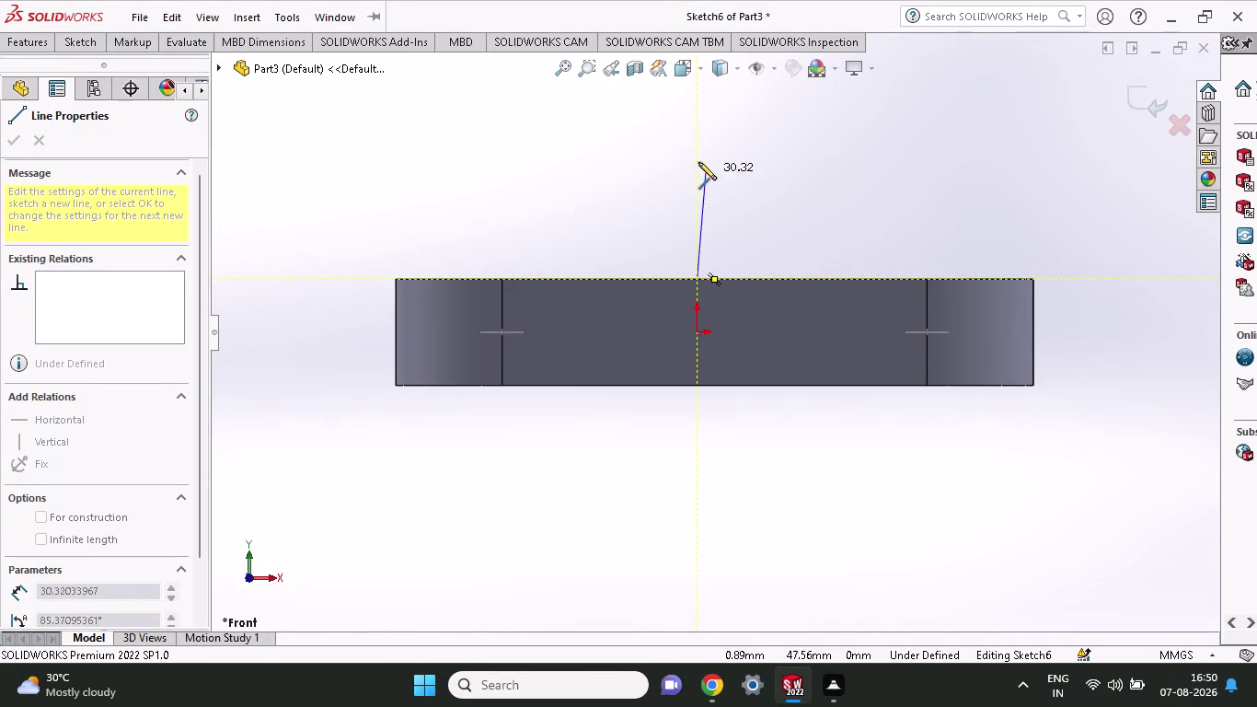
Draw three connected lines from the base top edge: up, across to the right, then down.
scroll(down, 3)
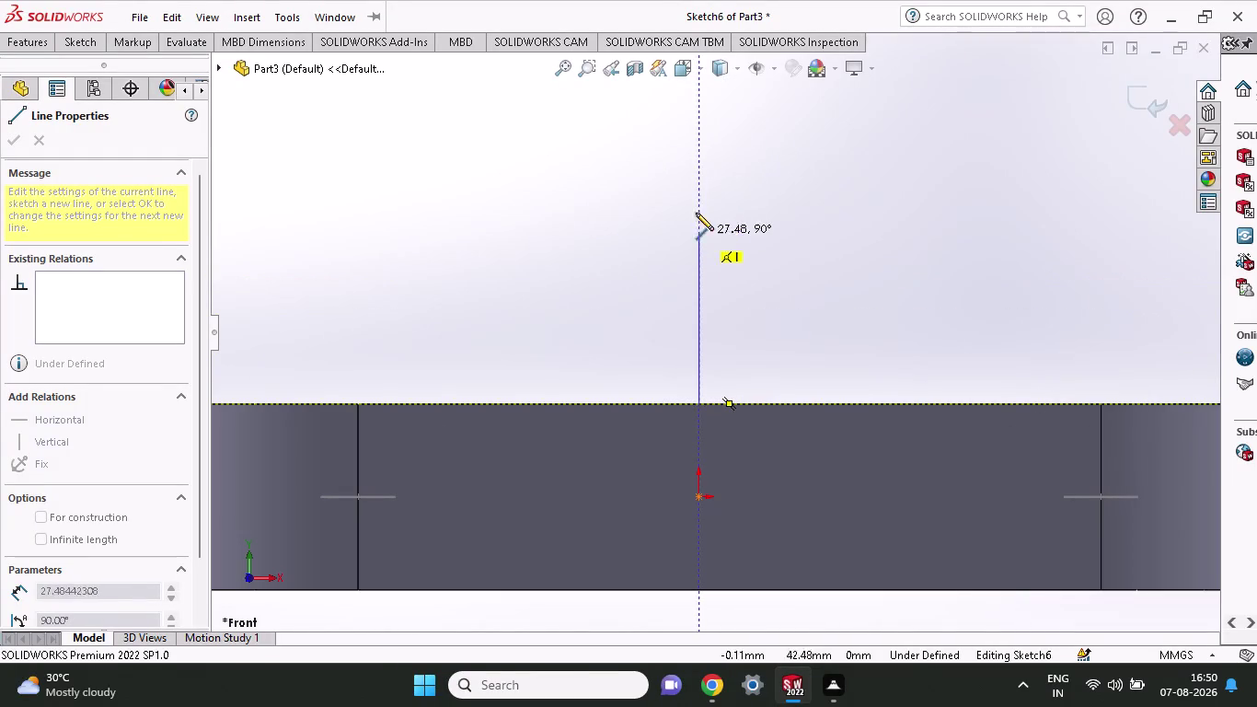
scroll(up, 3)
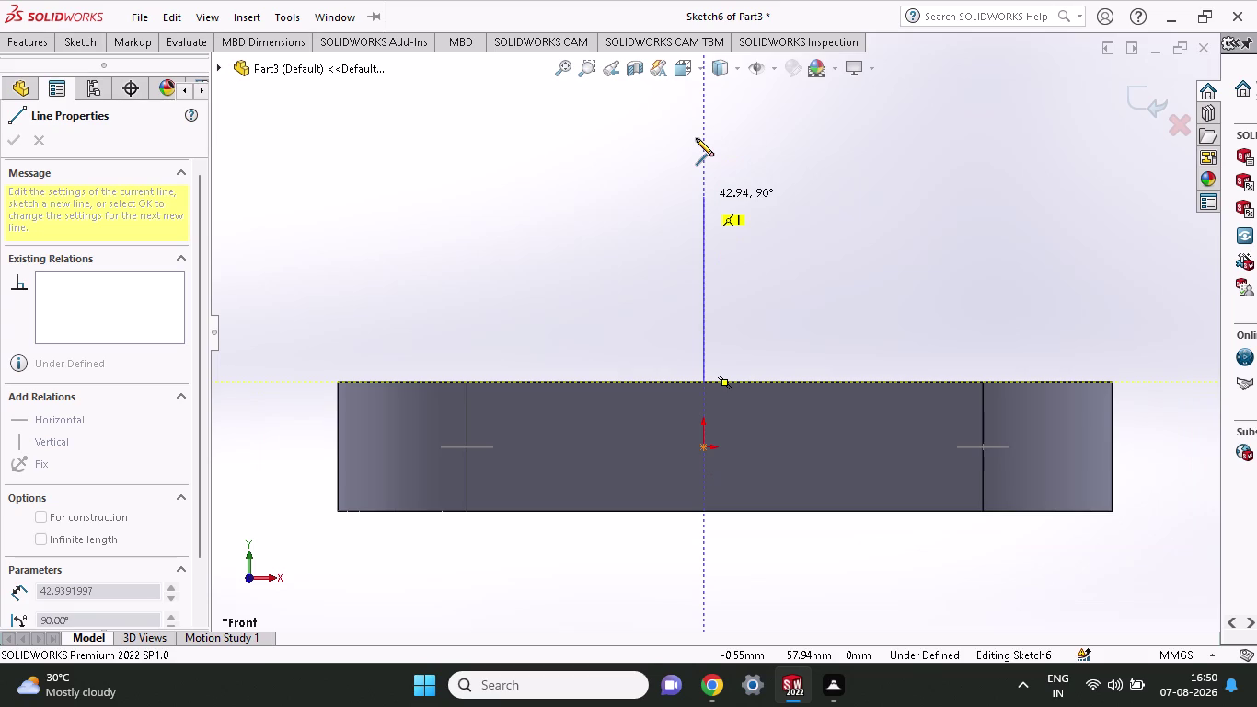
scroll(up, 3)
scroll(down, 3)
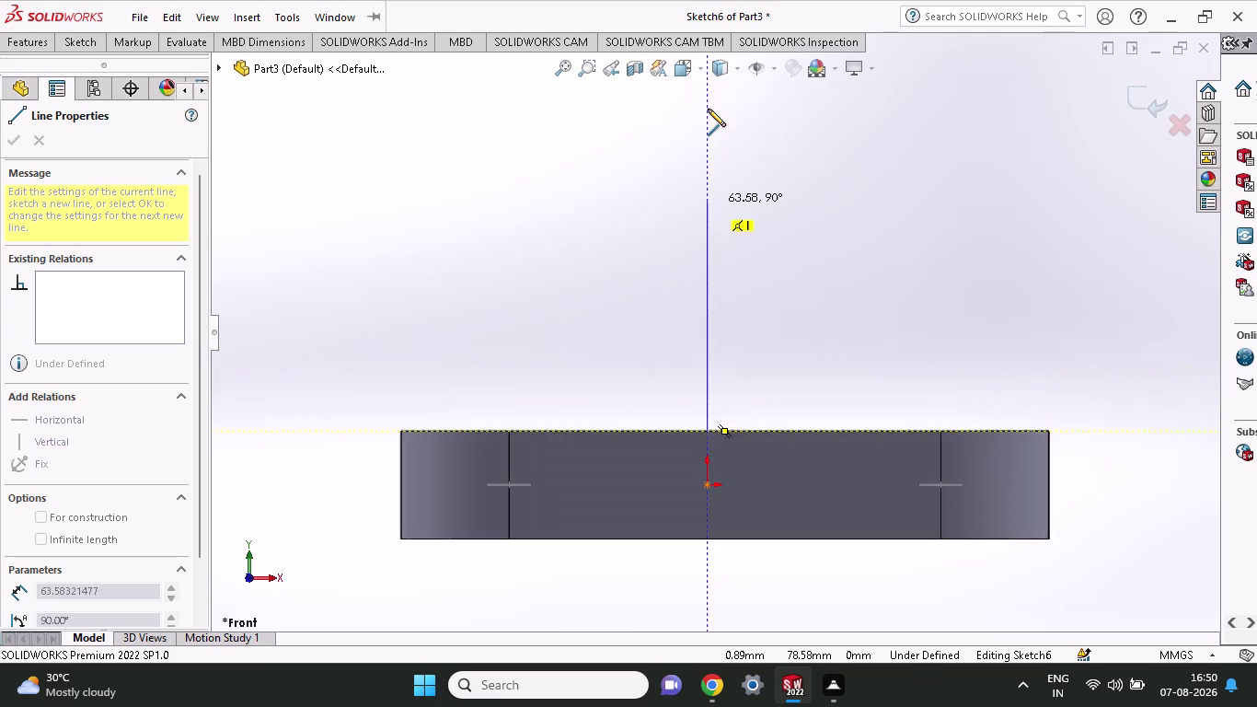
scroll(up, 3)
click(708, 104)
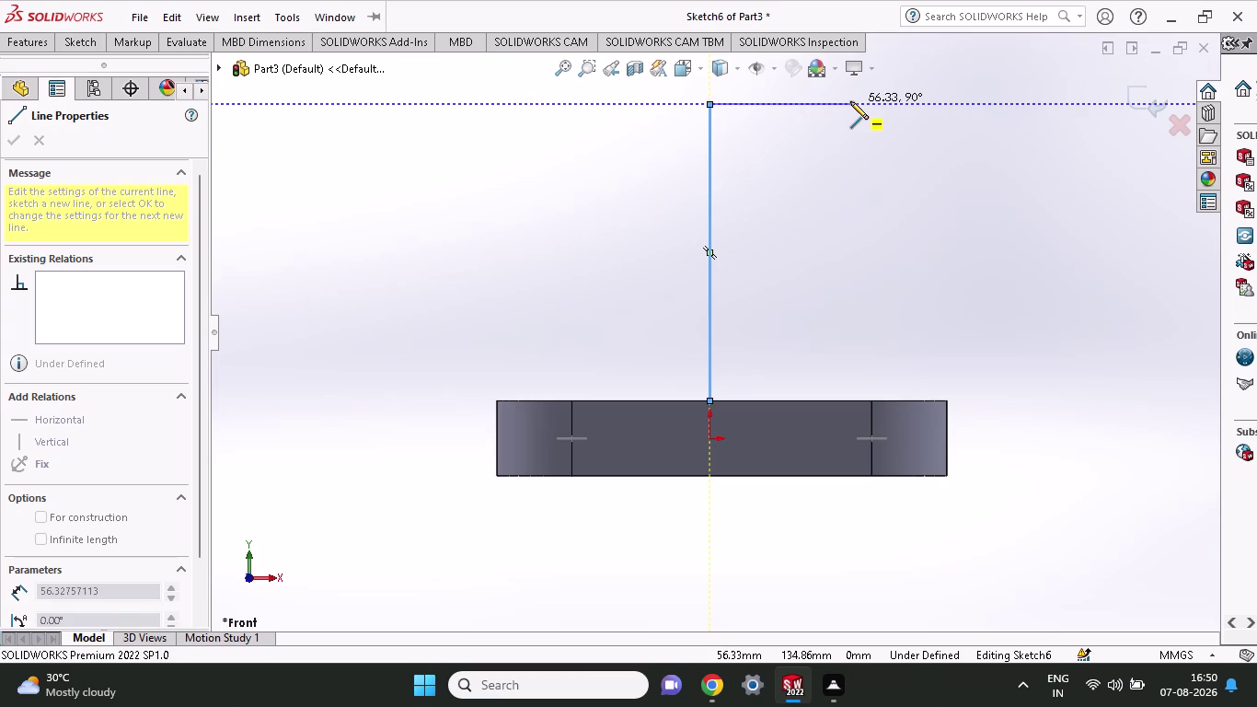
click(850, 101)
click(852, 240)
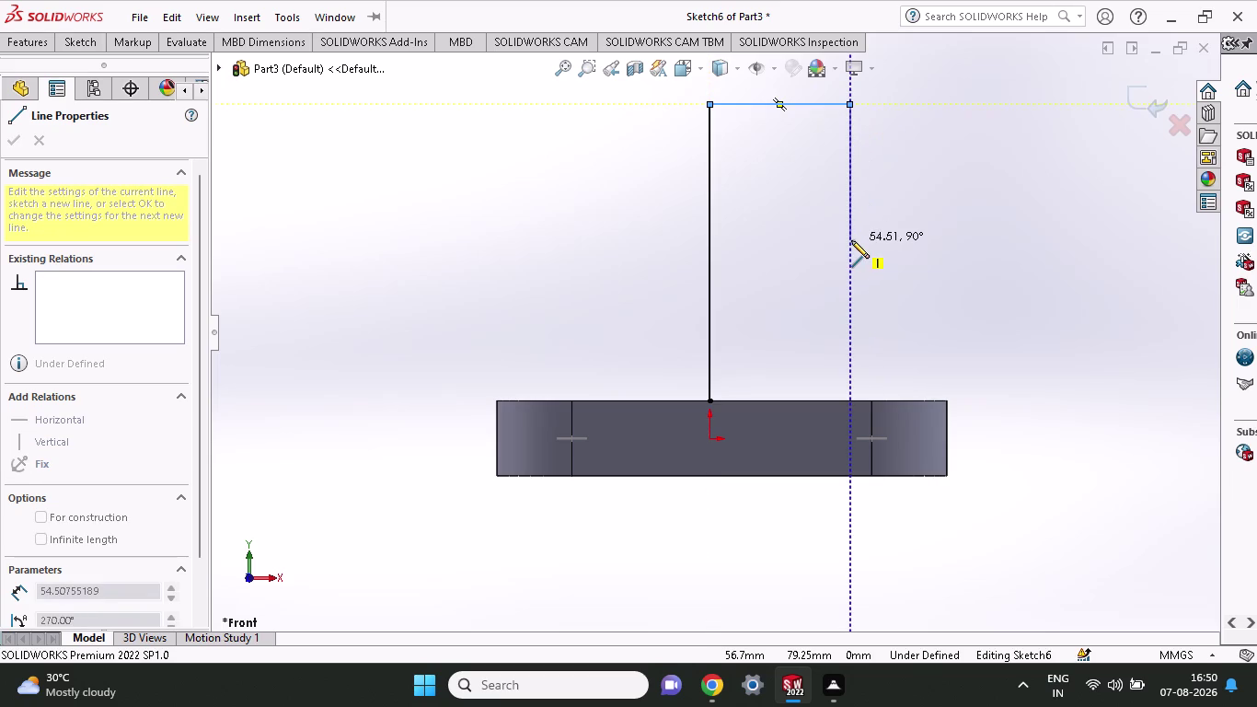
key(Escape)
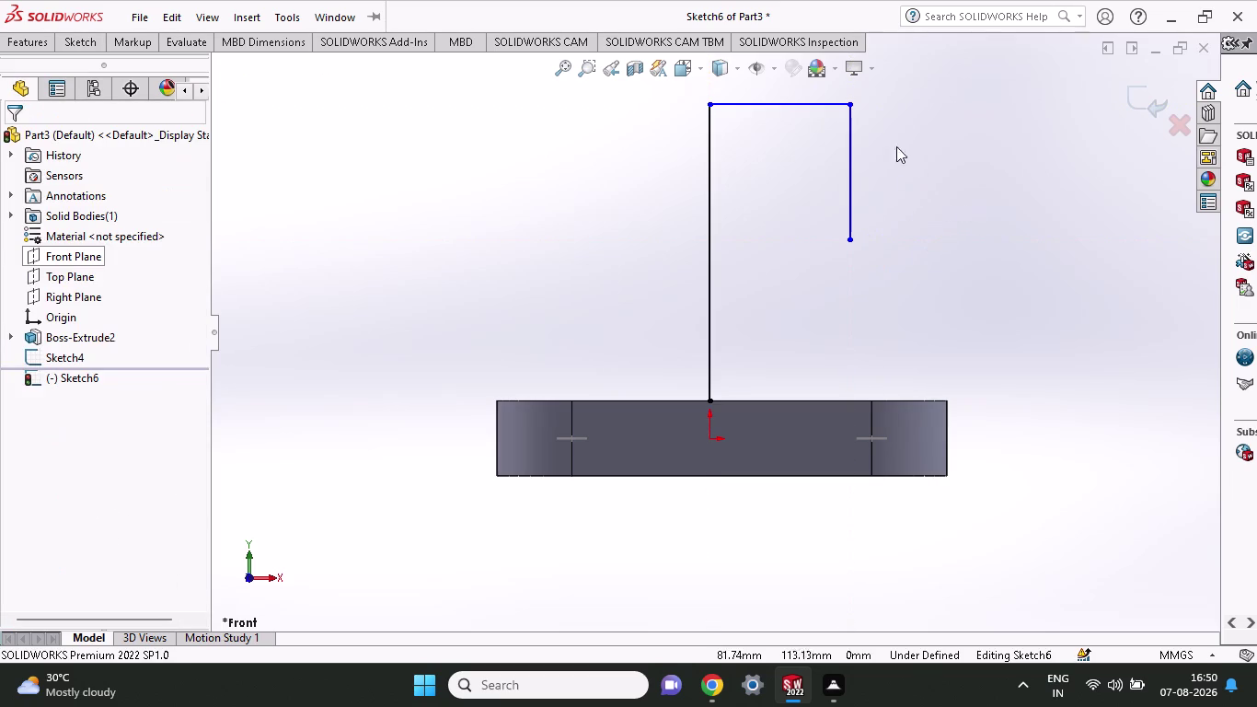
click(93, 40)
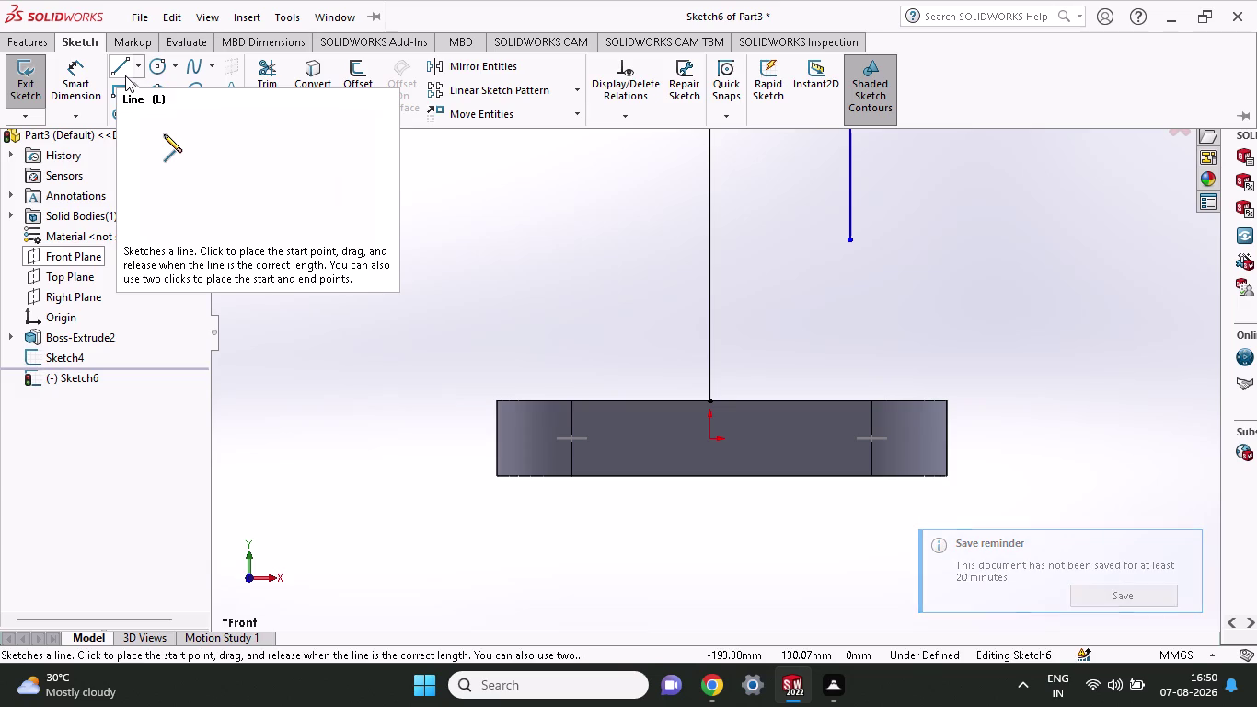
Dimension the tall line's top point to the base top edge at 100 mm.
click(73, 83)
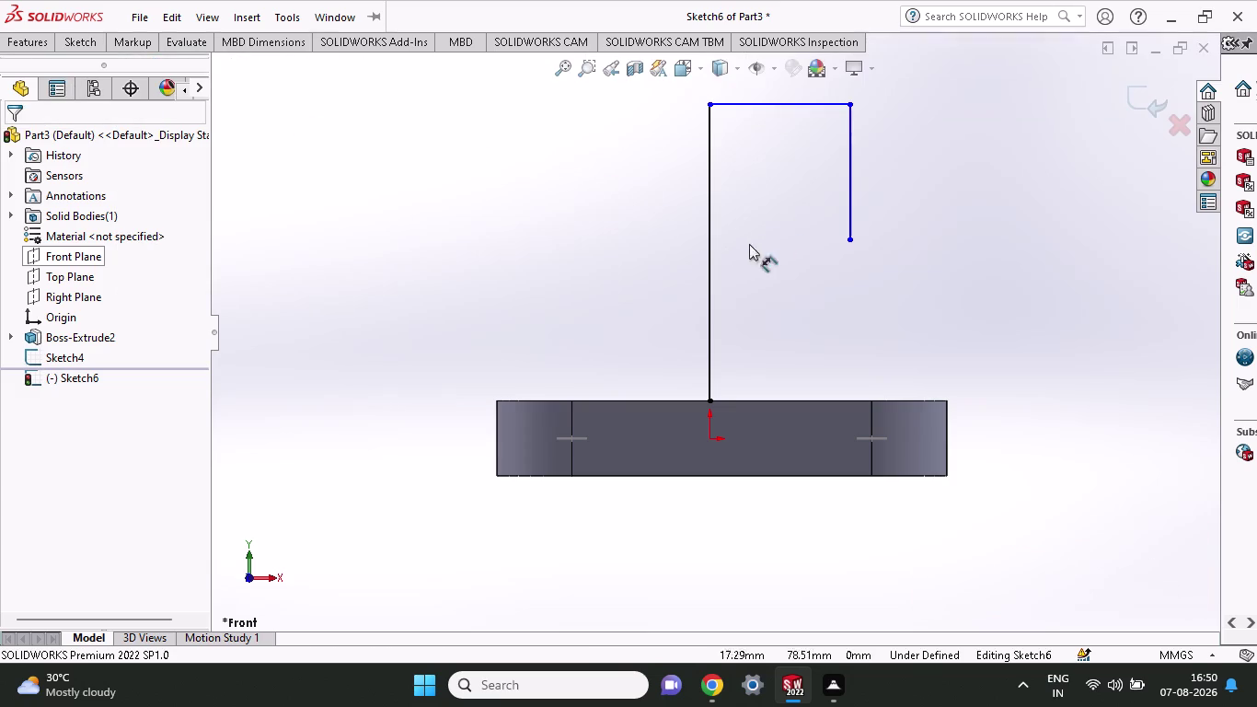
click(708, 105)
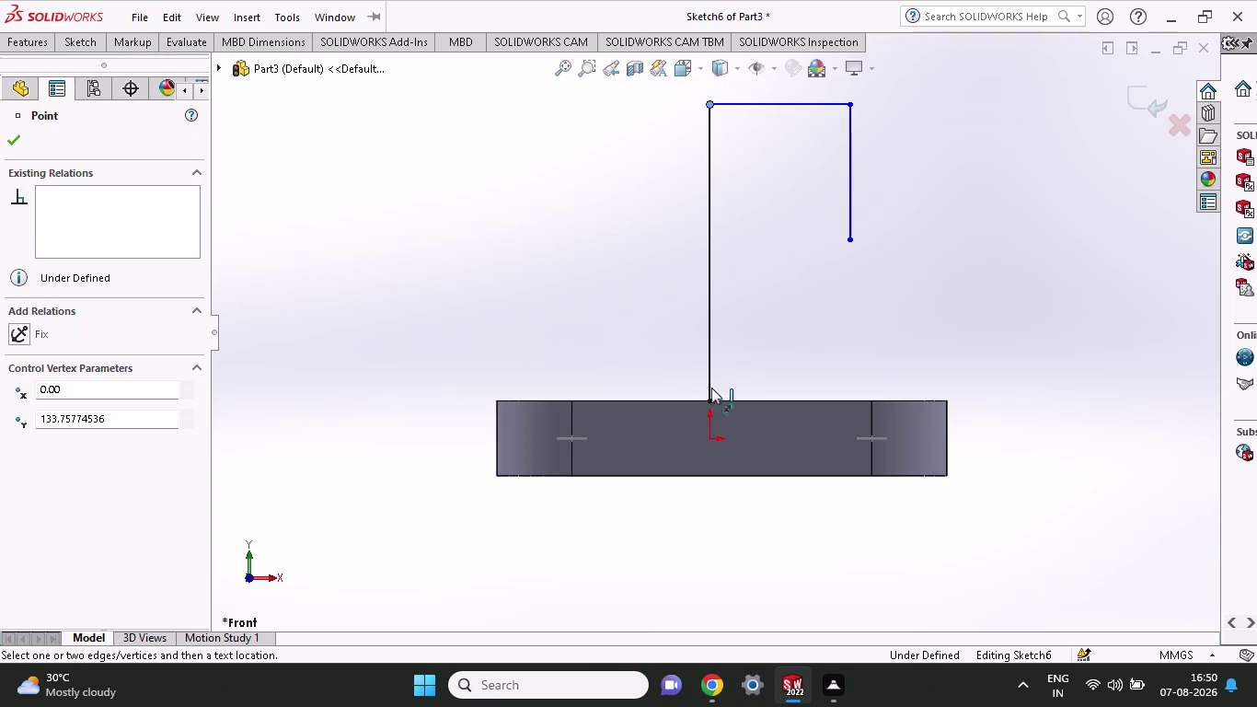
click(712, 399)
click(1081, 373)
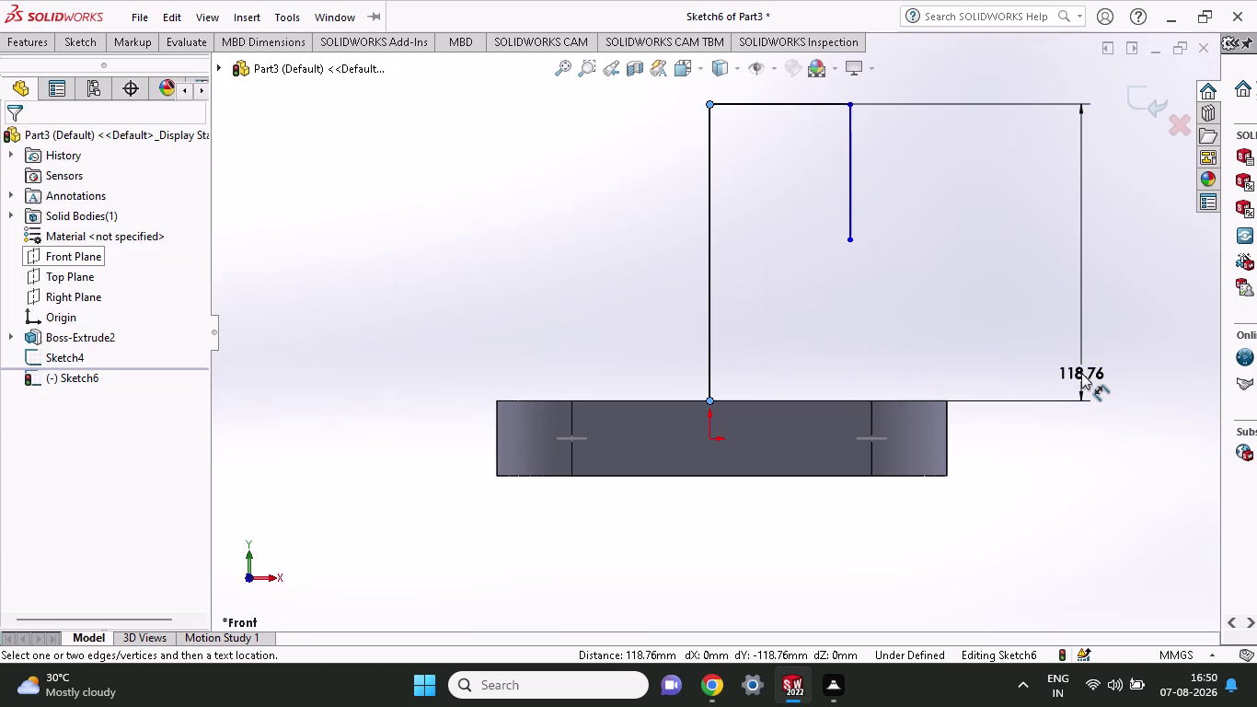
text(1)
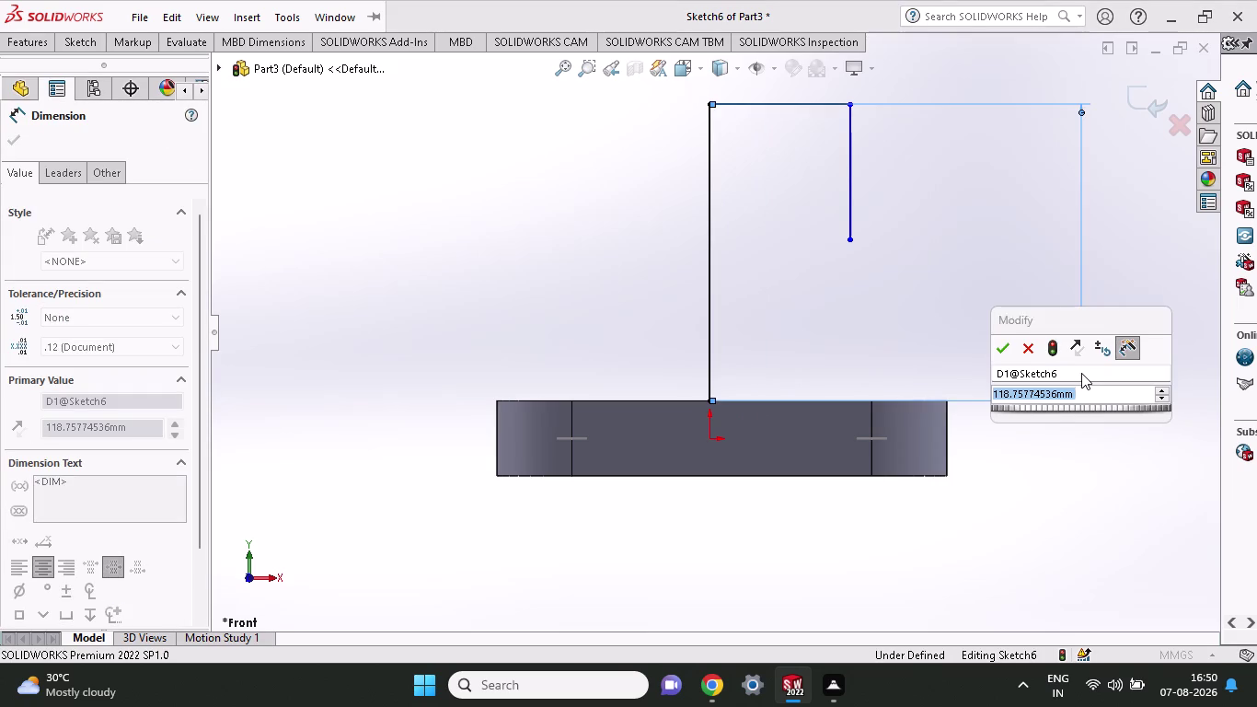
text(00)
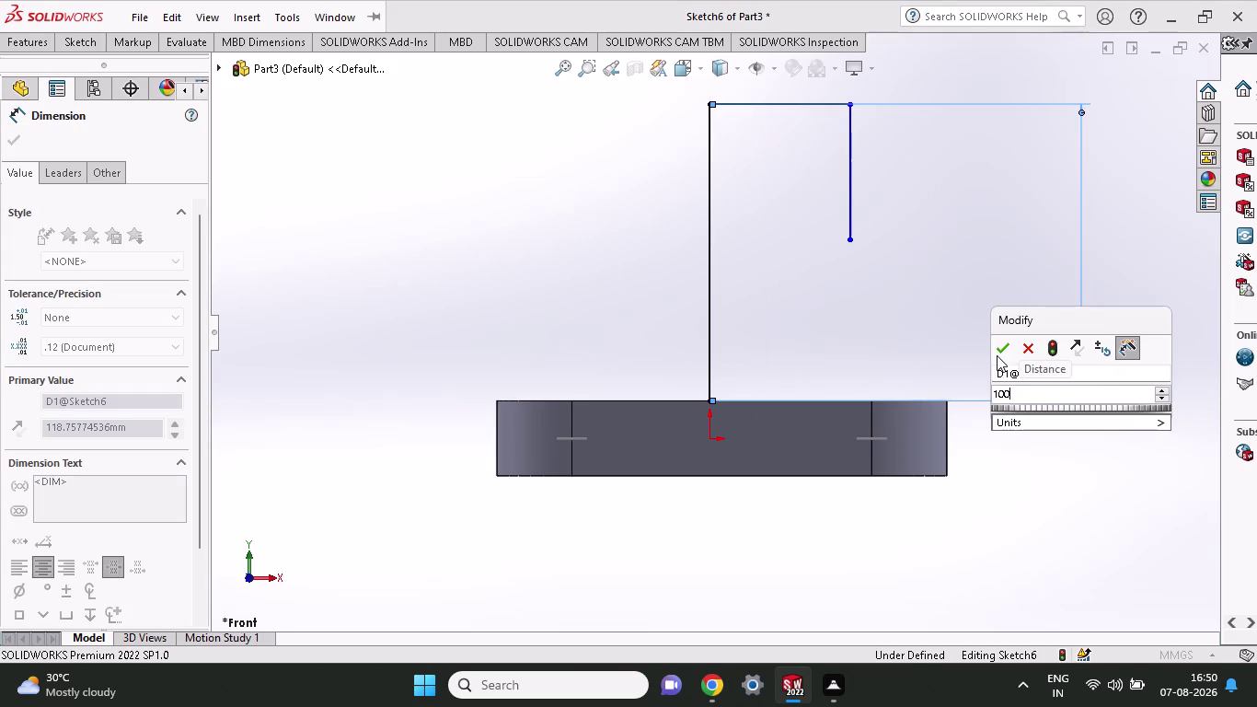
click(997, 355)
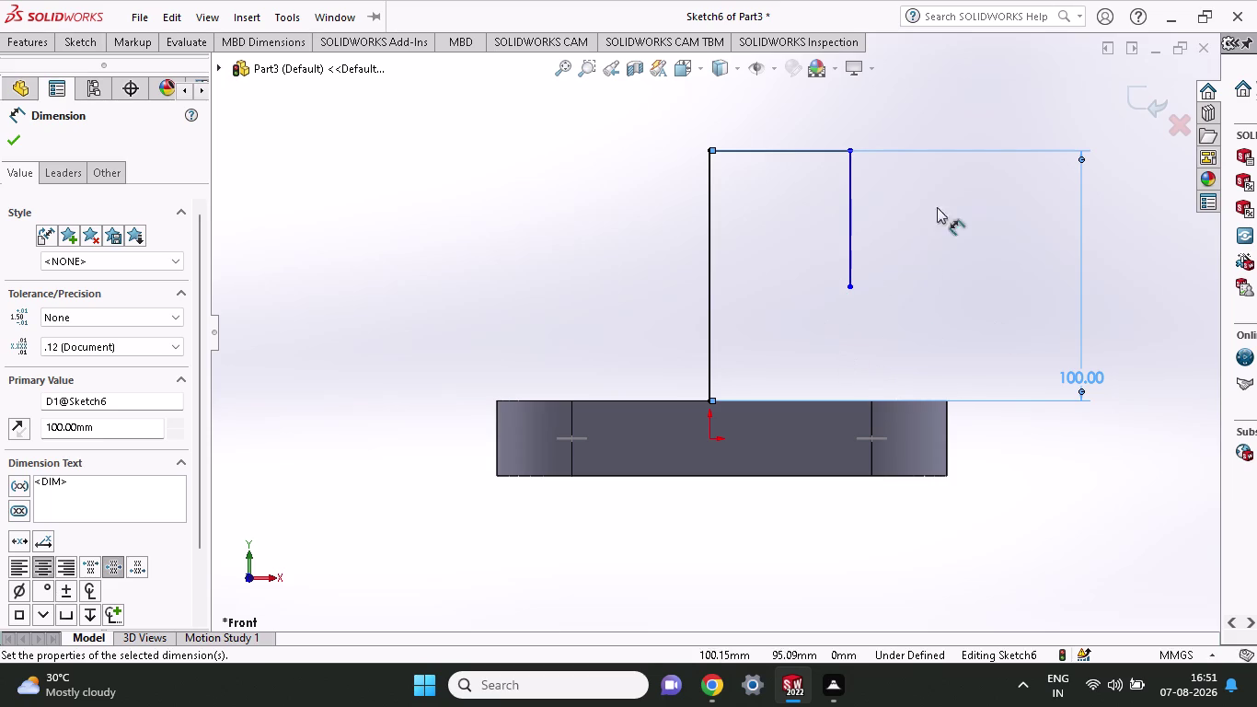
click(80, 44)
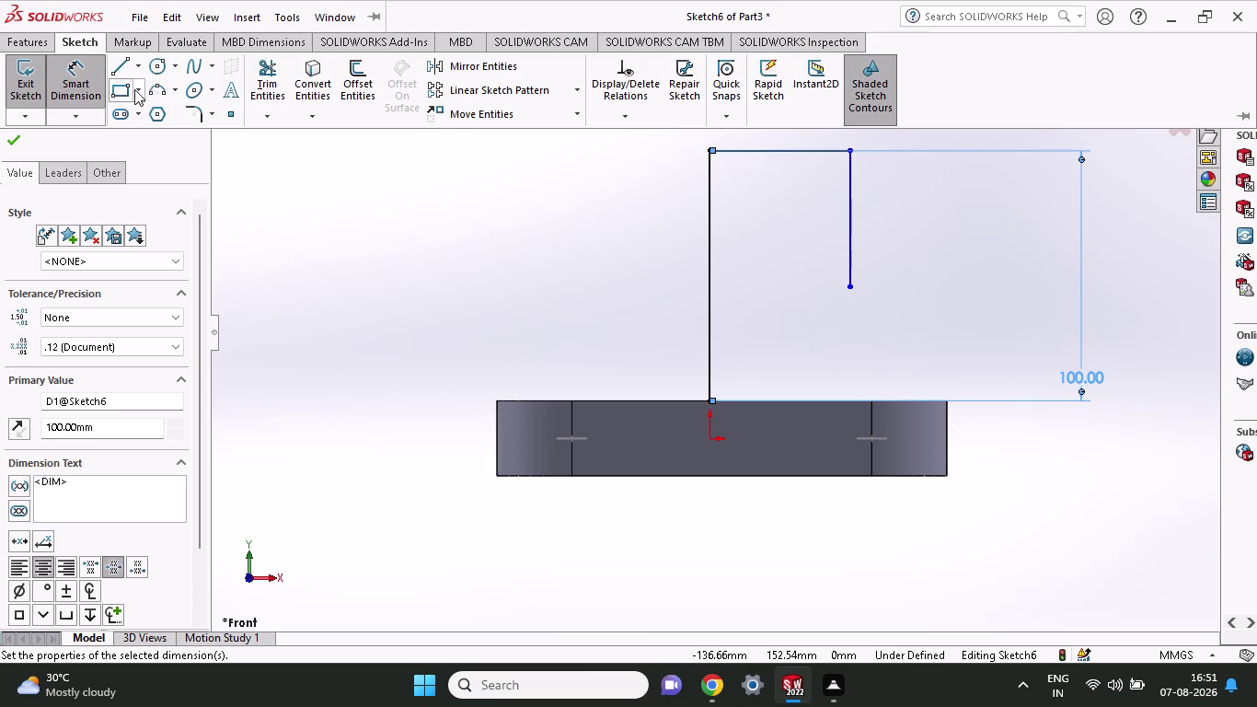
Draw a circle beside the short downward line.
click(150, 70)
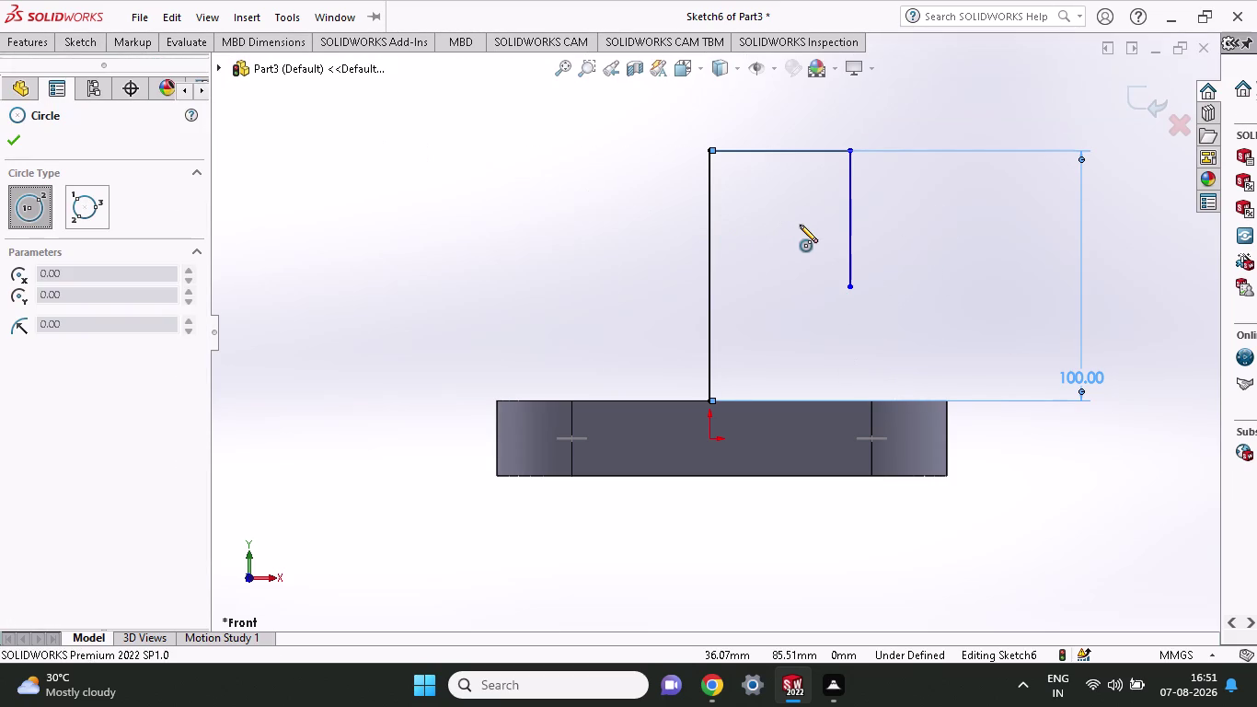
click(942, 301)
scroll(up, 3)
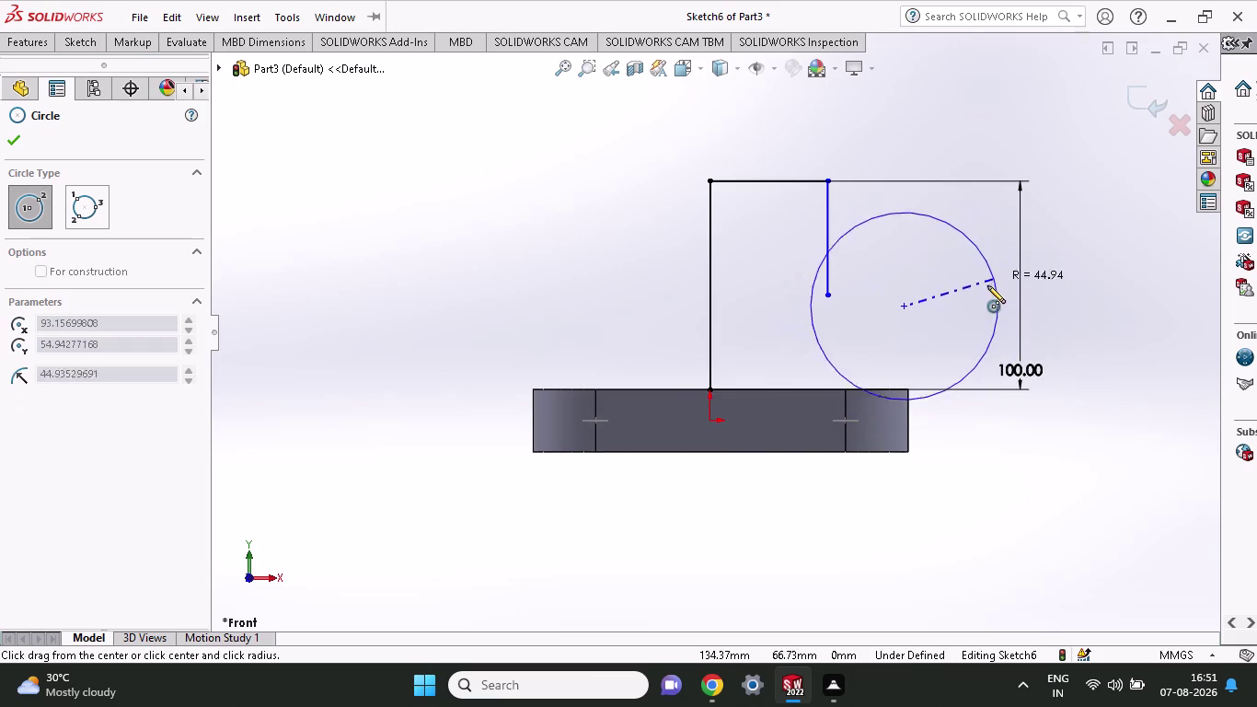
click(980, 298)
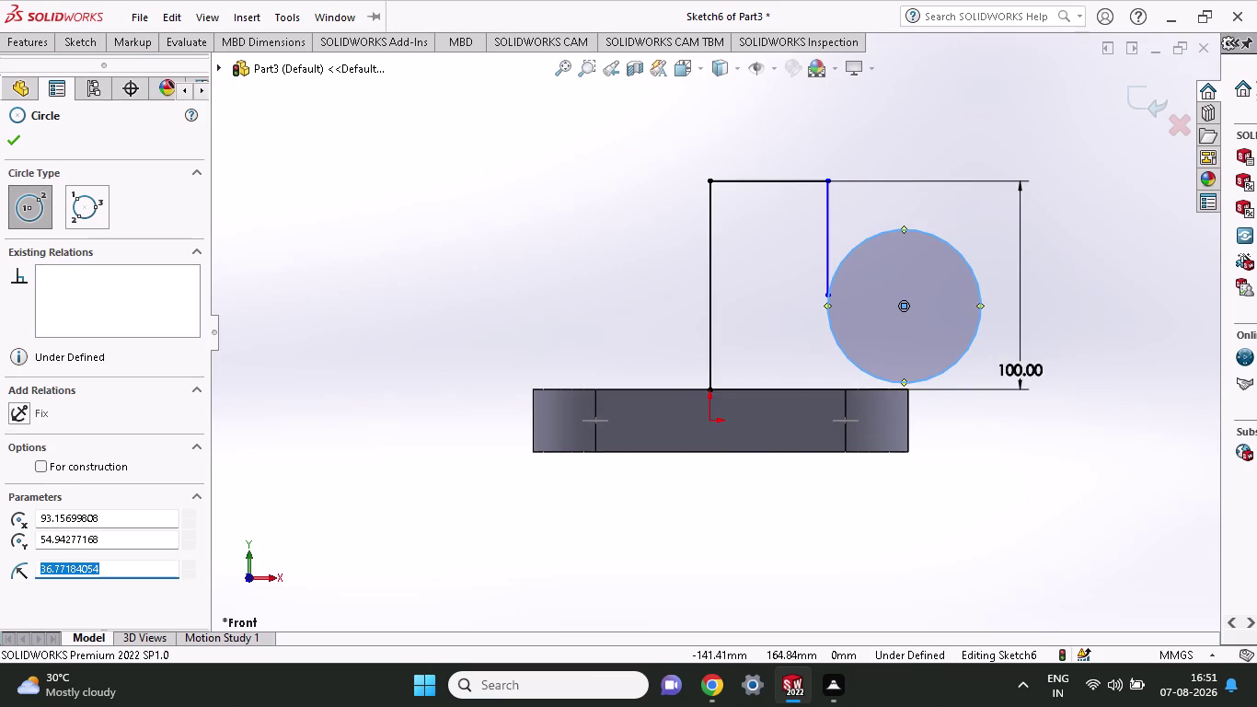
click(87, 54)
click(85, 45)
Dimension the circle to a 70 mm diameter, entered as 35+35.
click(83, 66)
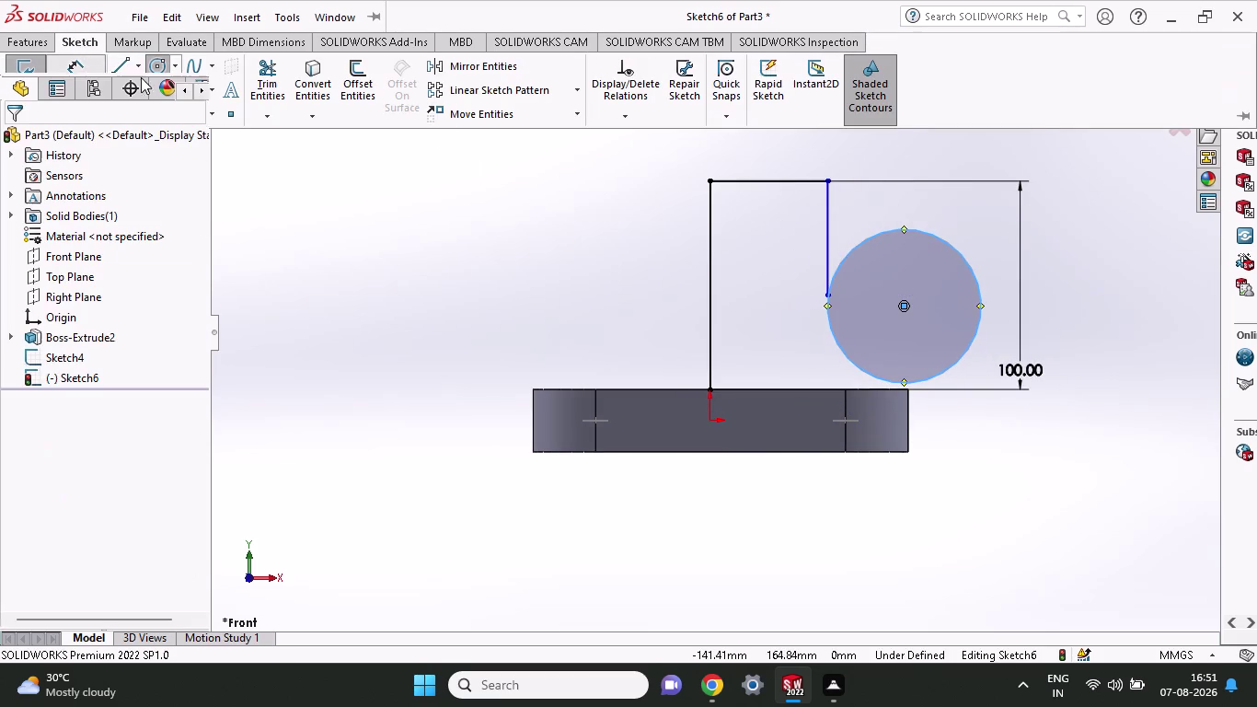
click(969, 270)
click(1116, 251)
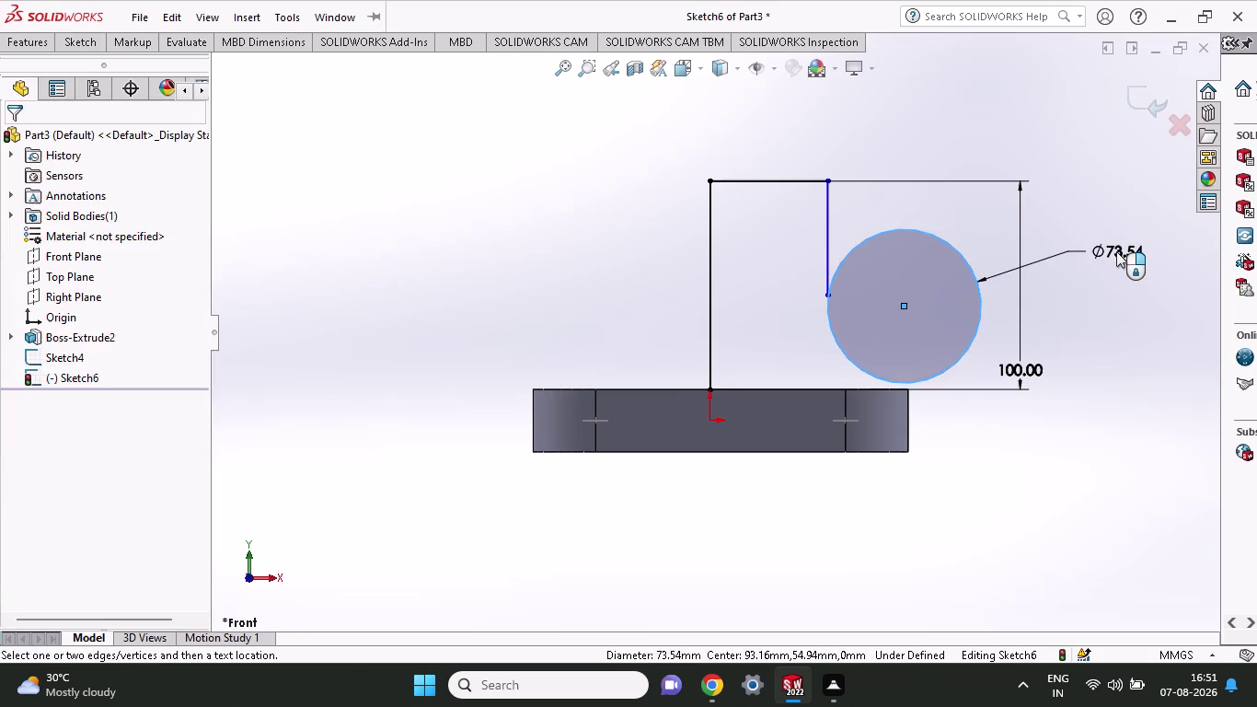
text(35)
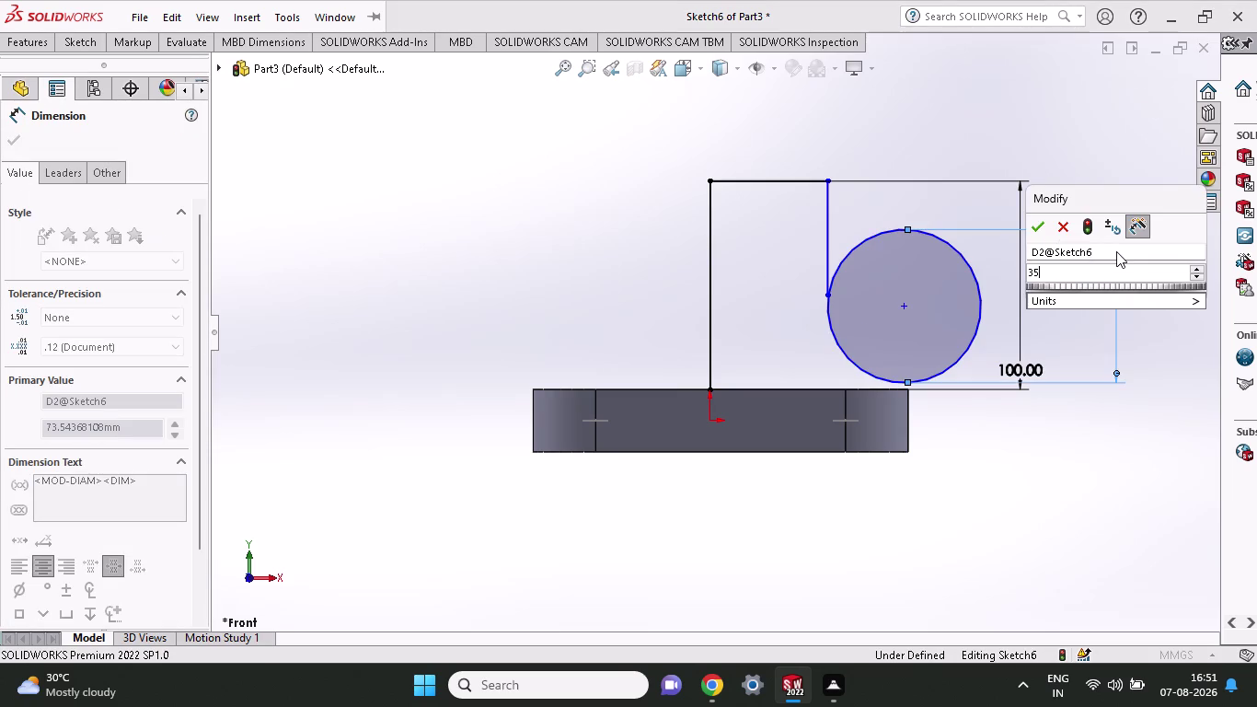
text(+35)
click(1038, 227)
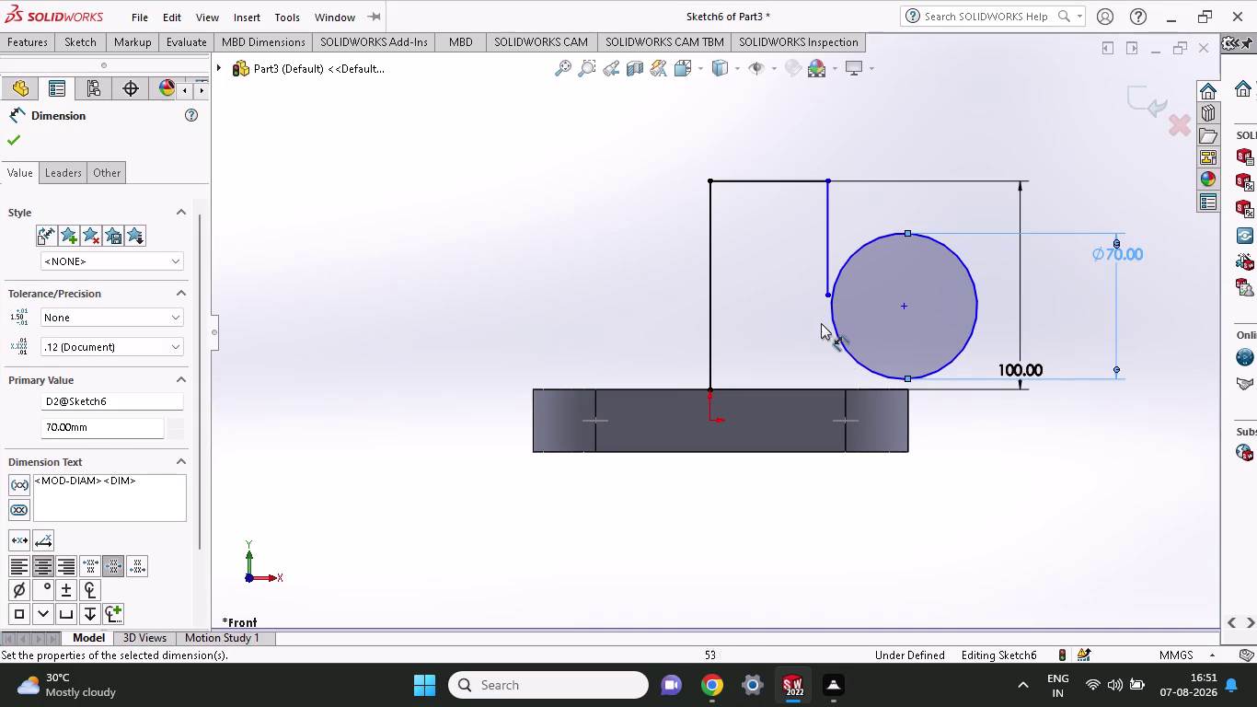
click(863, 362)
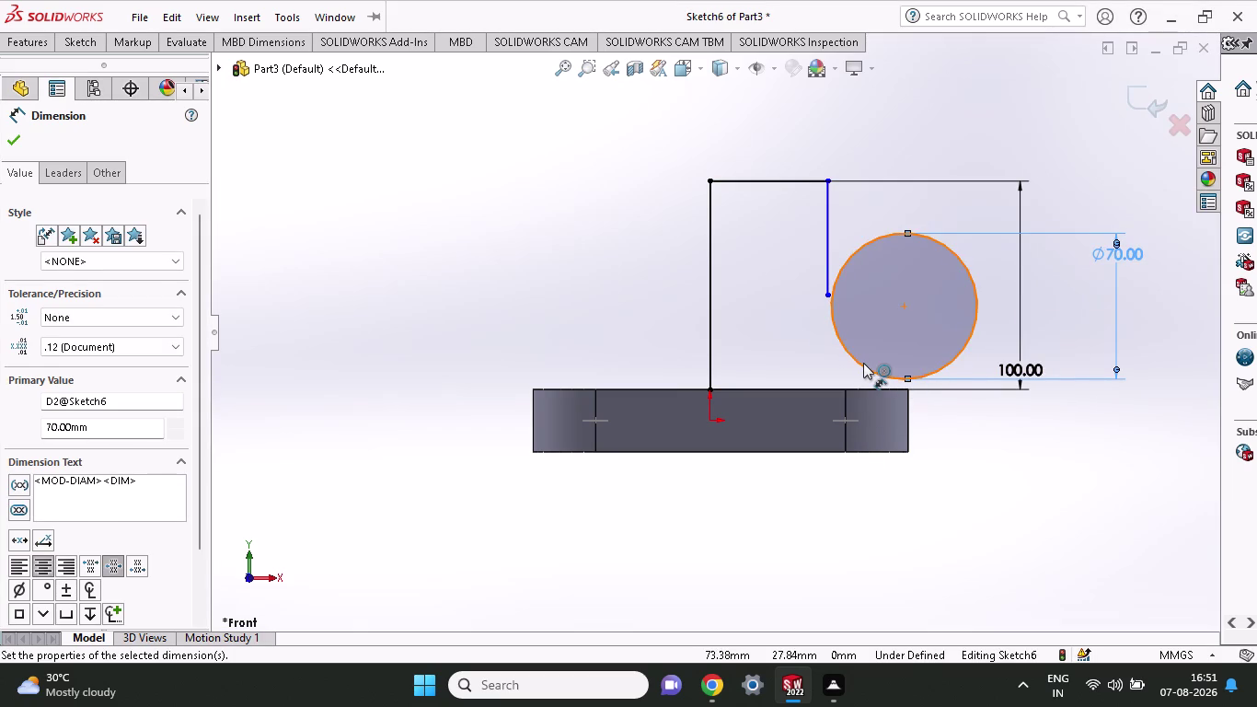
Add a tangent relation between the circle and the base top edge.
click(873, 389)
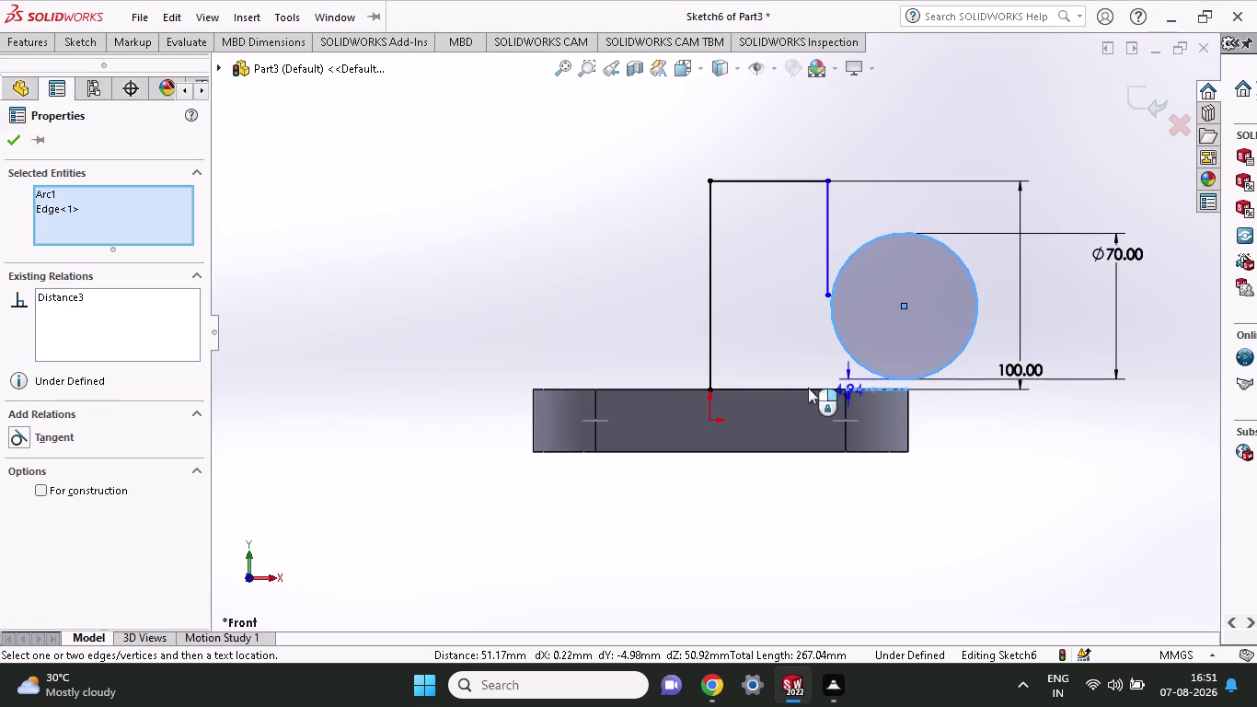
click(80, 445)
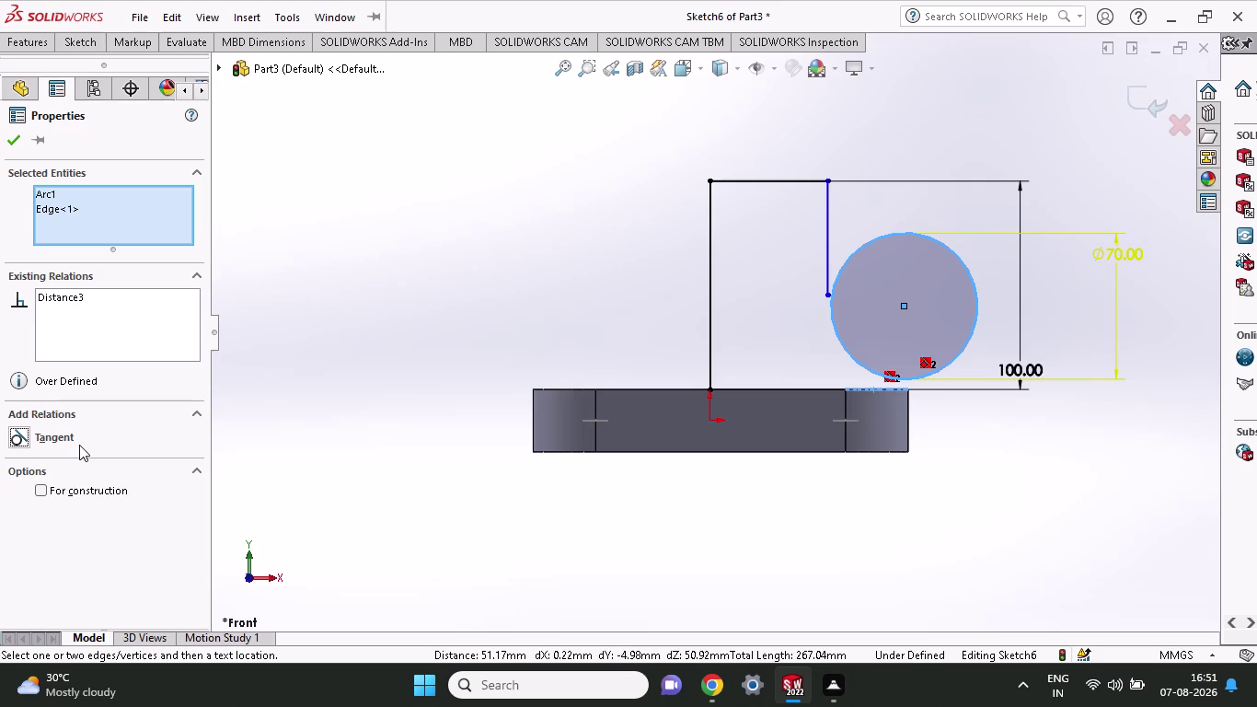
key(Escape)
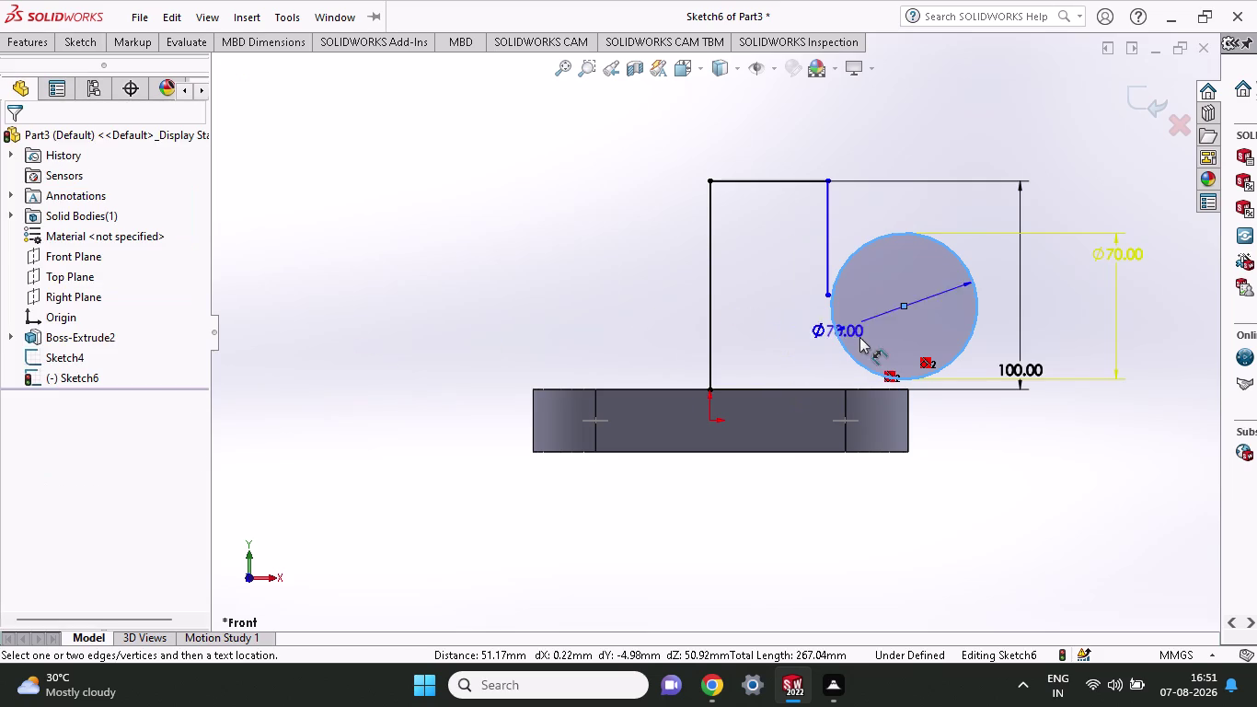
key(Escape)
key(Escape)
key(Escape)
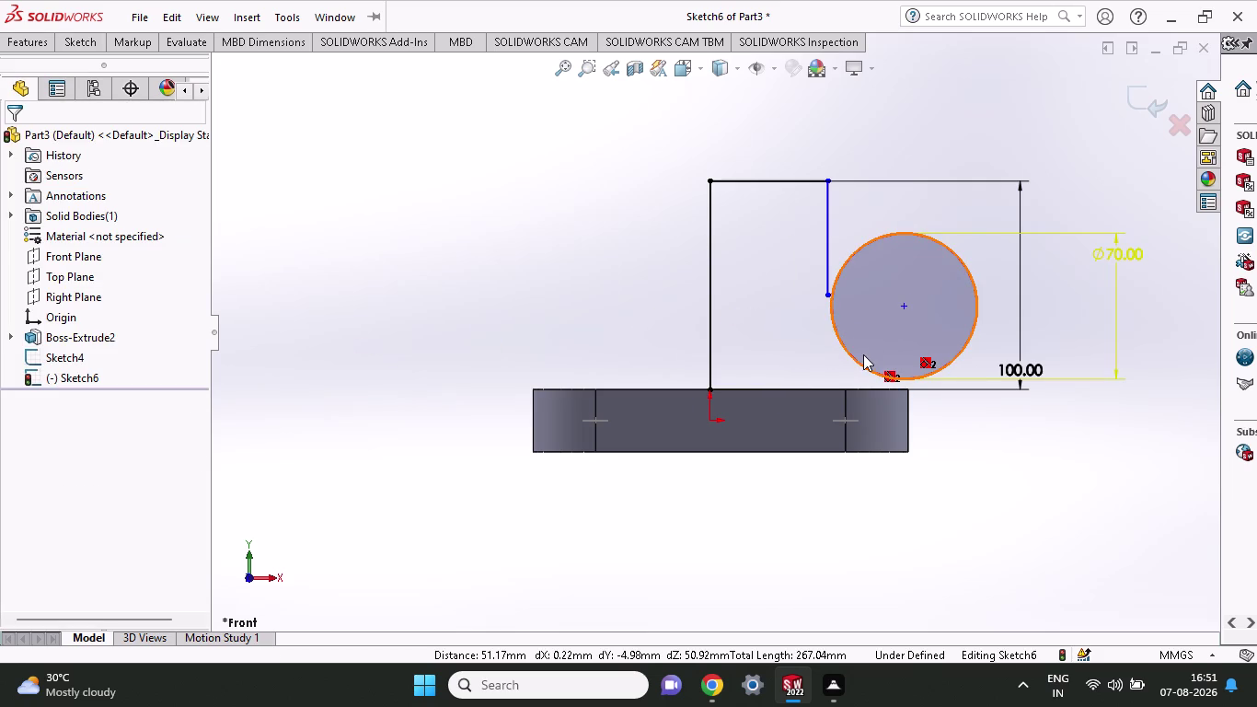
Reapply circle-to-base-edge tangency, then undo the over-defining relation.
click(856, 364)
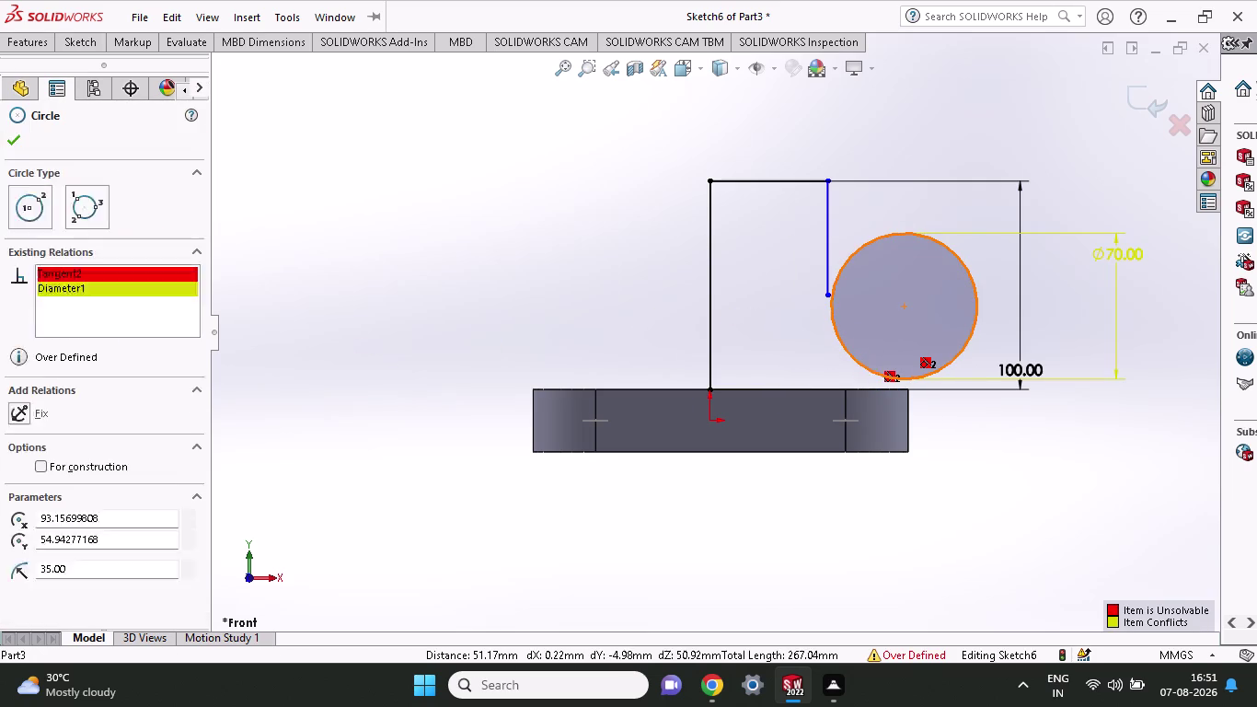
click(856, 388)
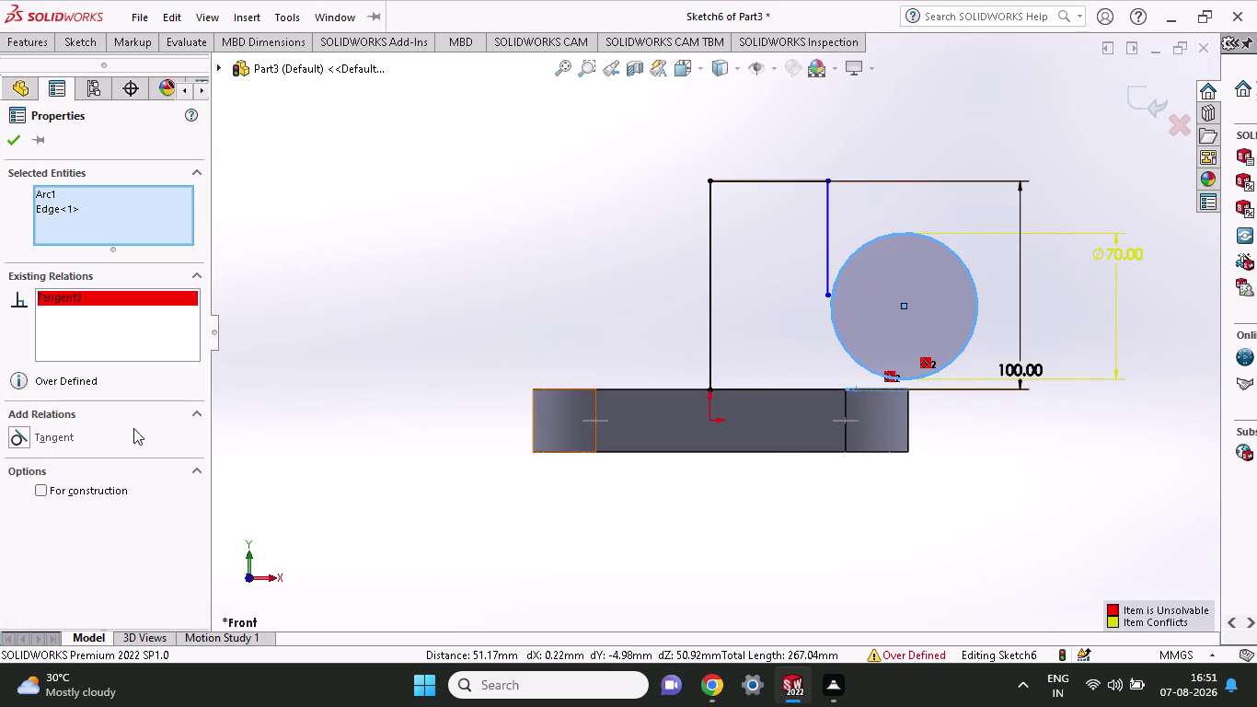
click(41, 443)
click(43, 443)
click(42, 437)
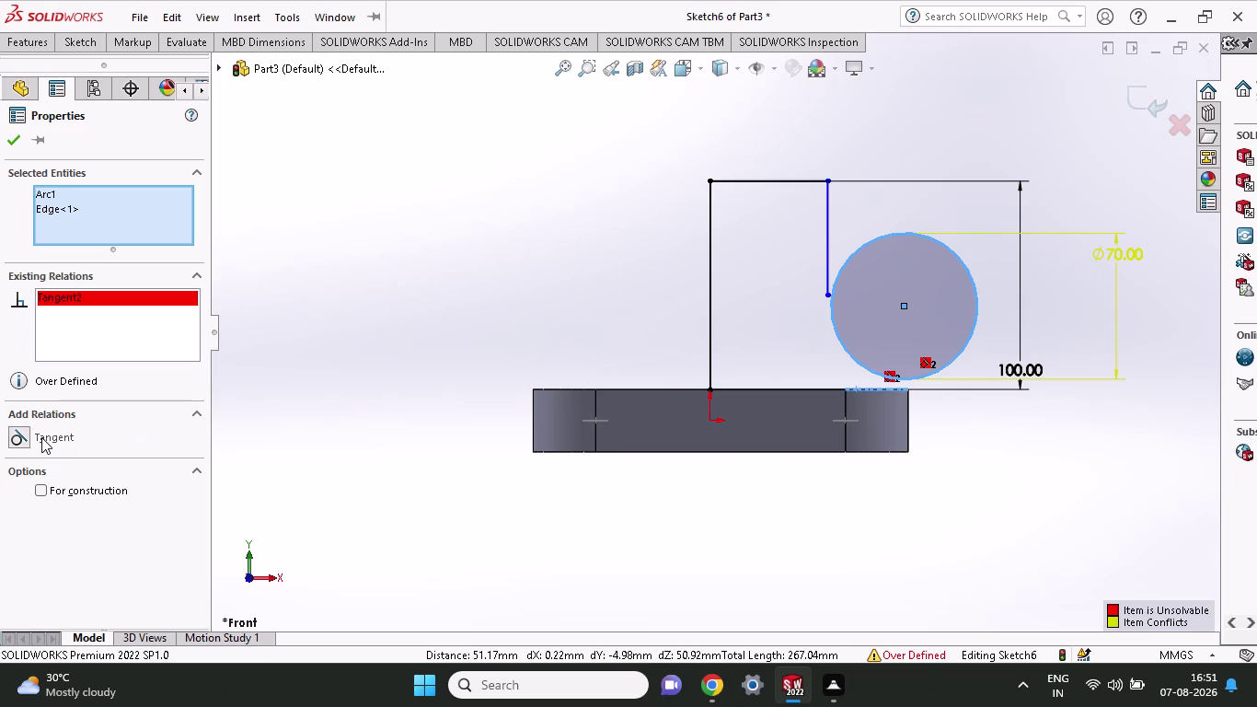
key(ctrl+z)
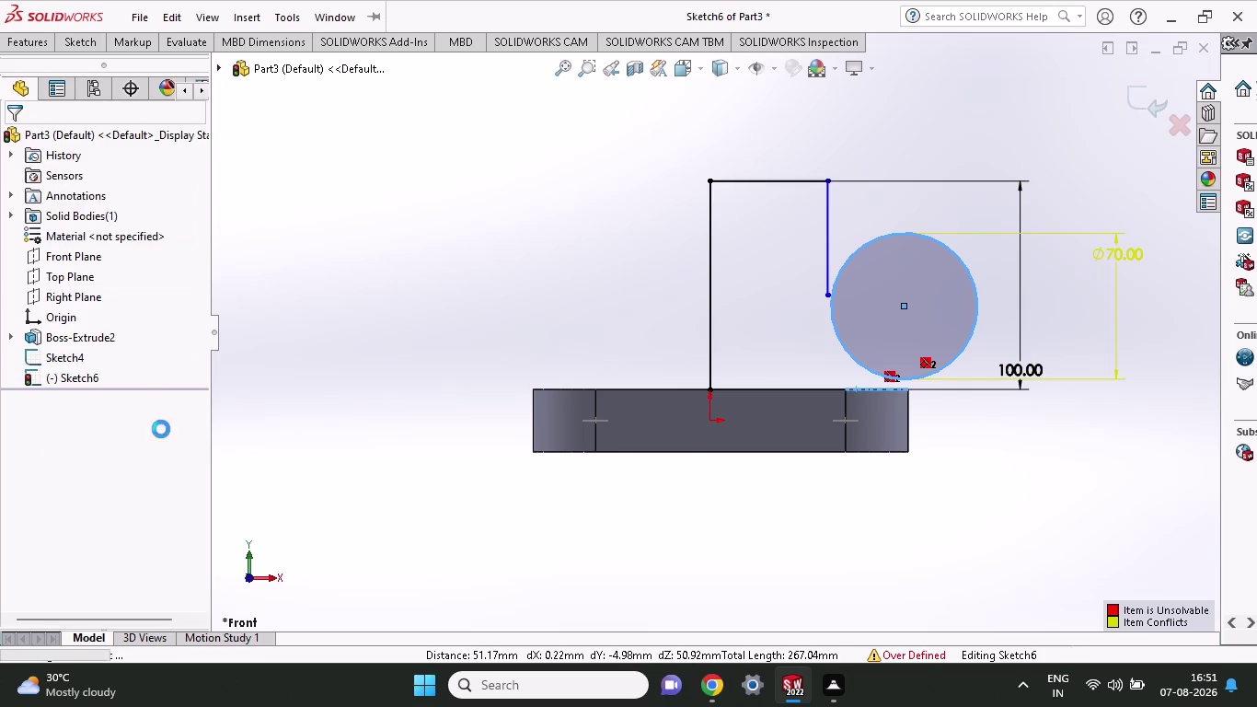
key(ctrl+z)
key(Escape)
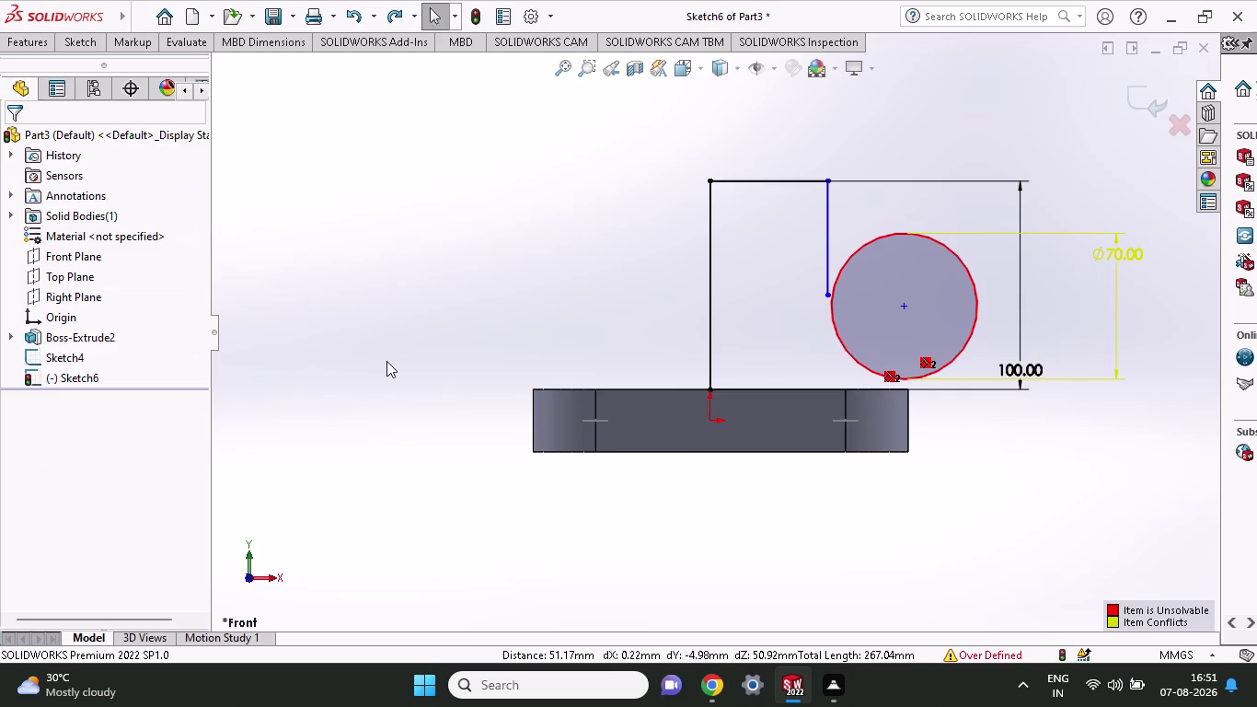
key(ctrl+z)
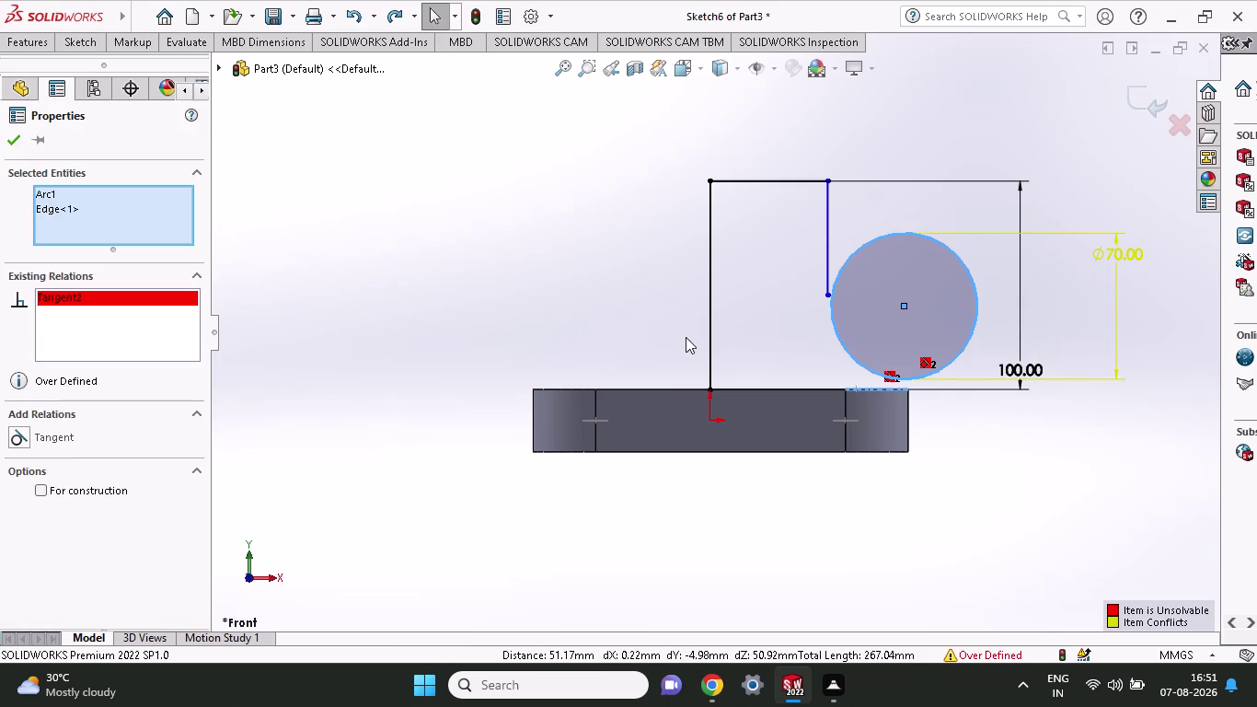
key(ctrl+z)
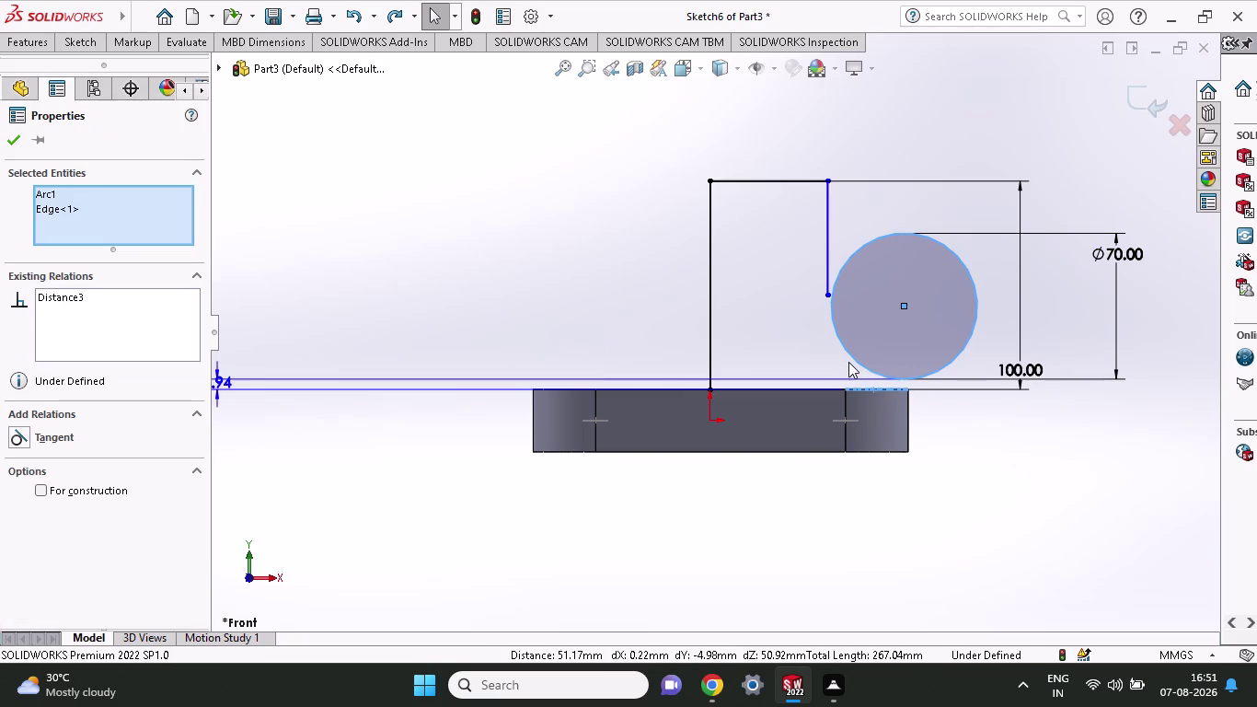
Retry the tangent relation, undo it again, and clear the selection.
click(849, 355)
click(859, 388)
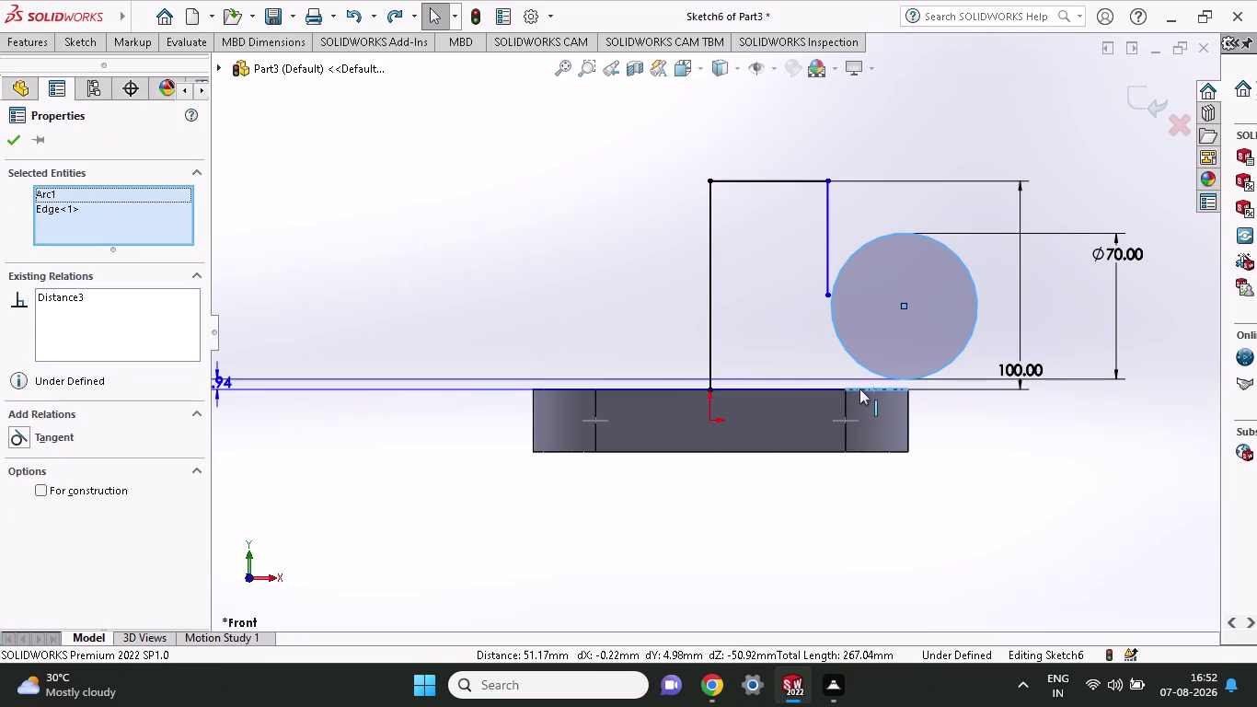
click(56, 440)
key(Escape)
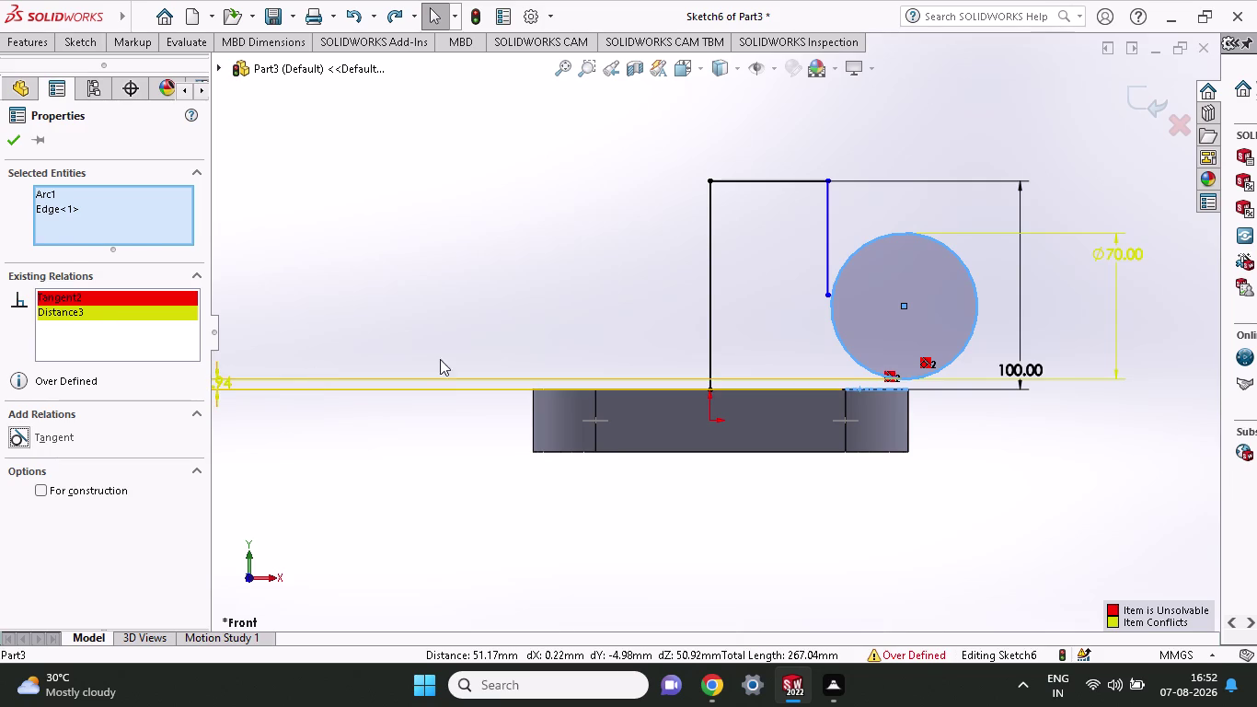
key(Escape)
key(ctrl+z)
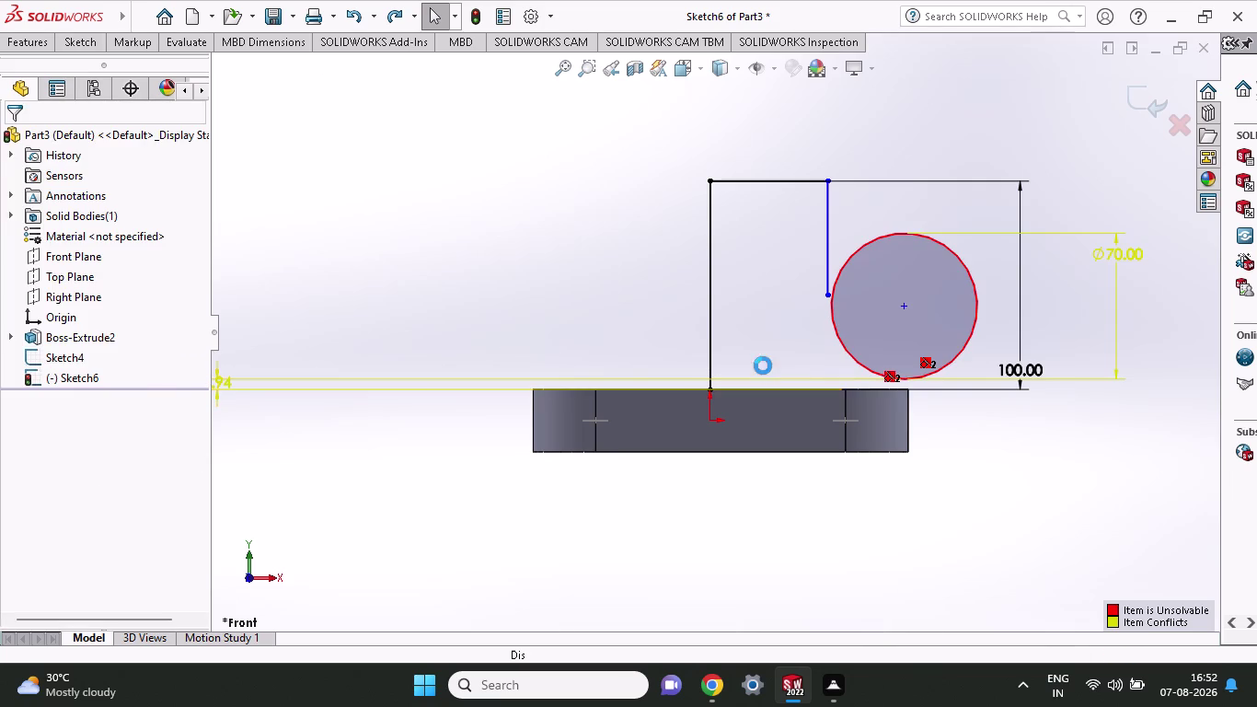
click(844, 269)
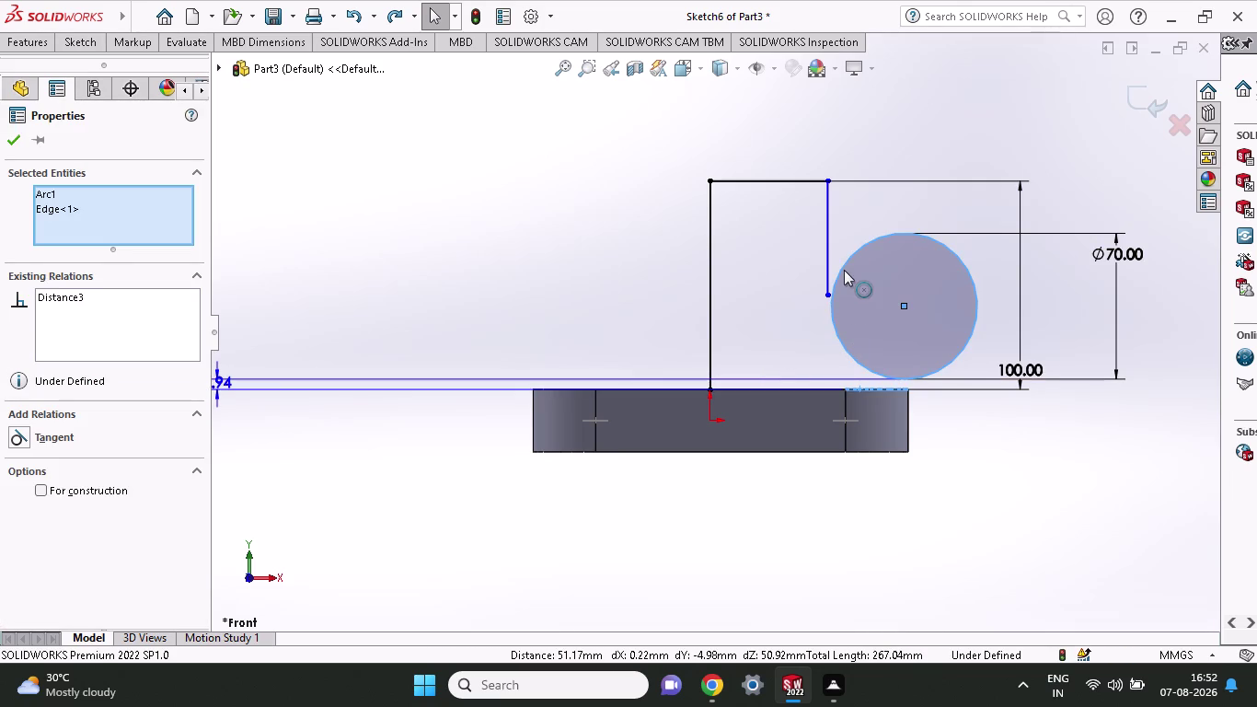
click(827, 276)
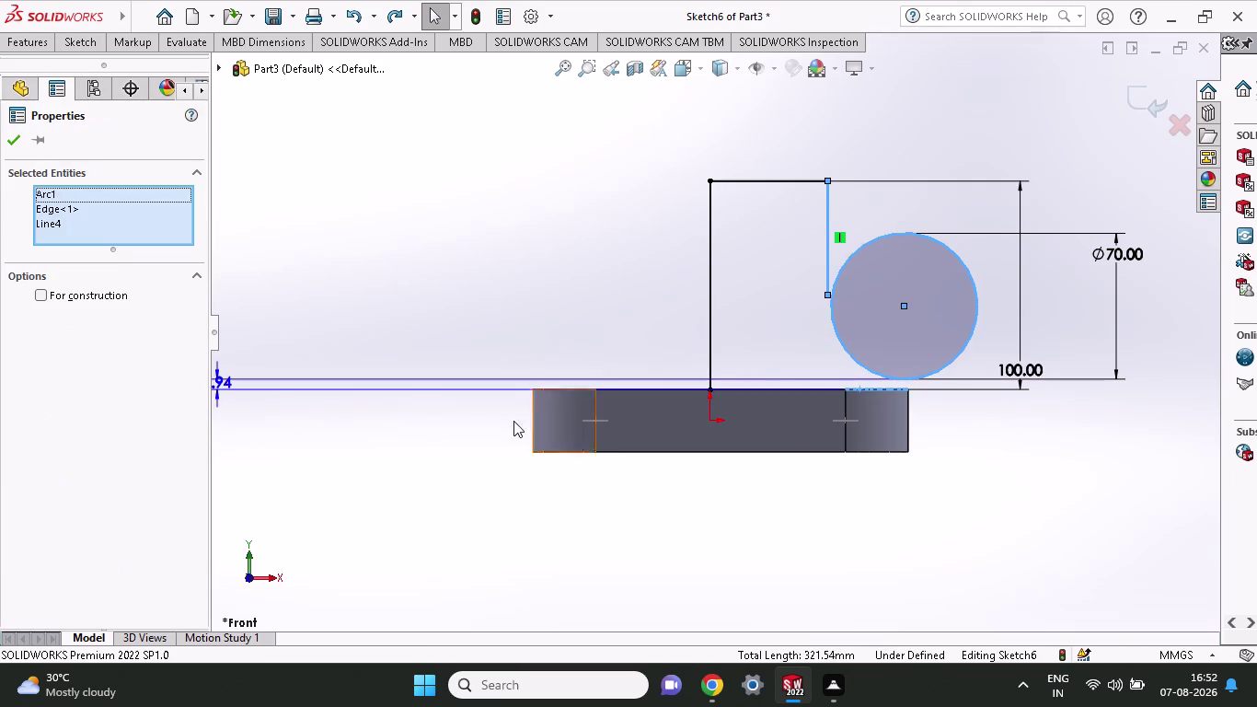
key(Escape)
key(Escape)
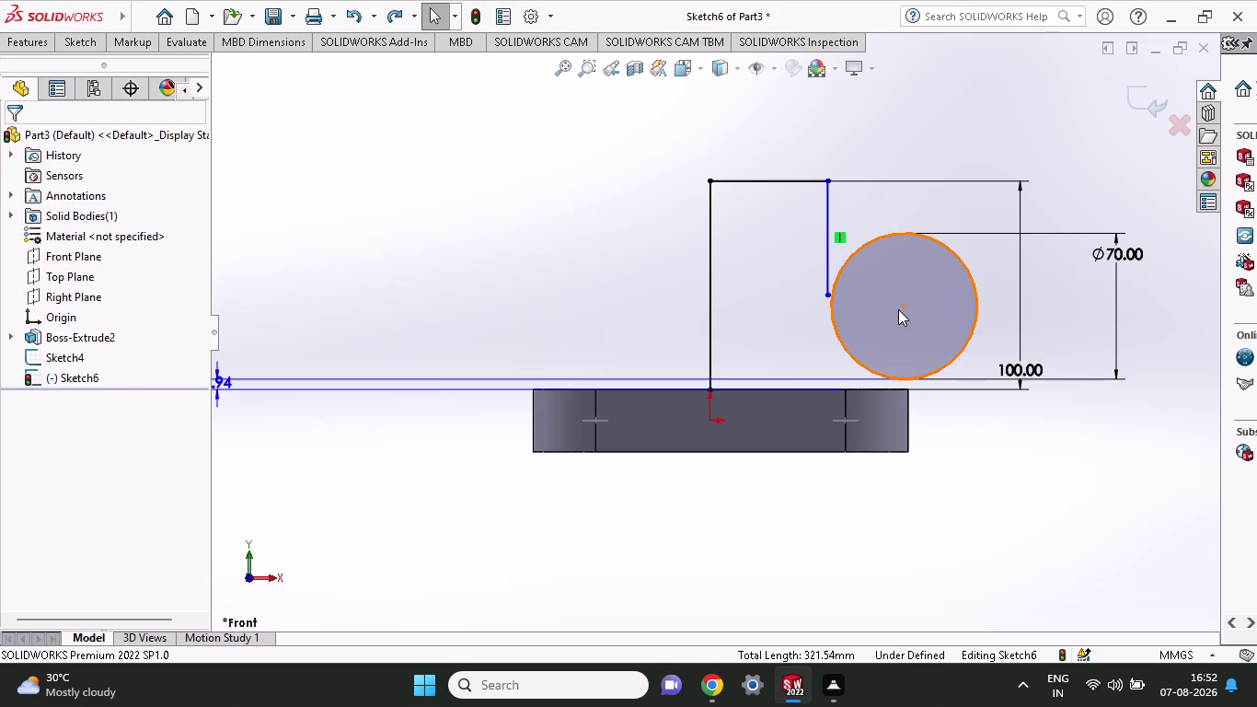
Drag the 70 mm circle back and forth until it sits against the short vertical line.
drag(901, 303, 878, 374)
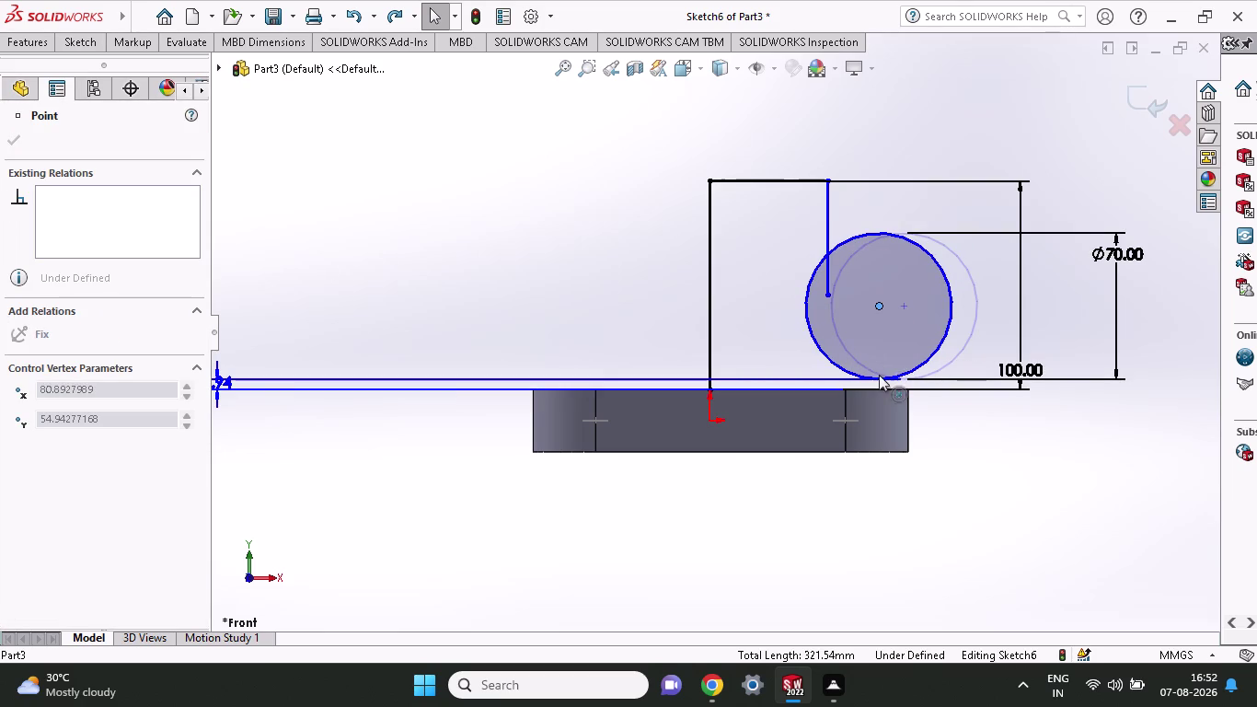
drag(879, 374, 853, 376)
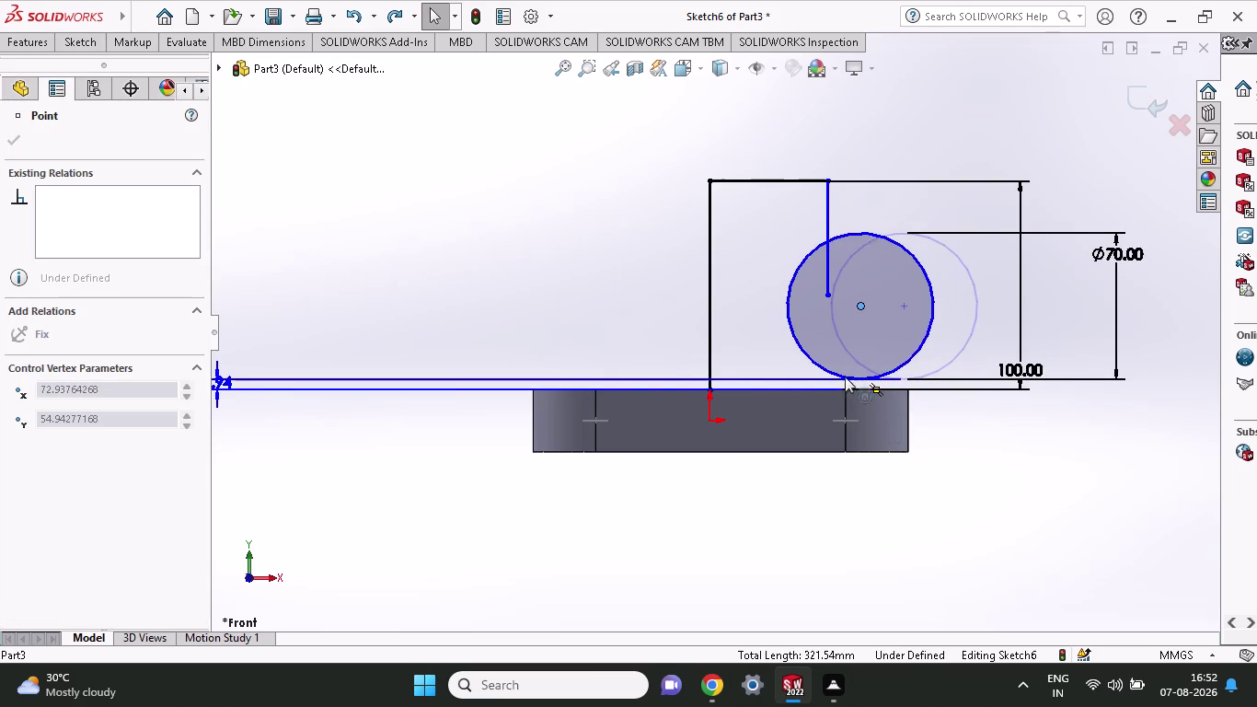
drag(853, 376, 880, 395)
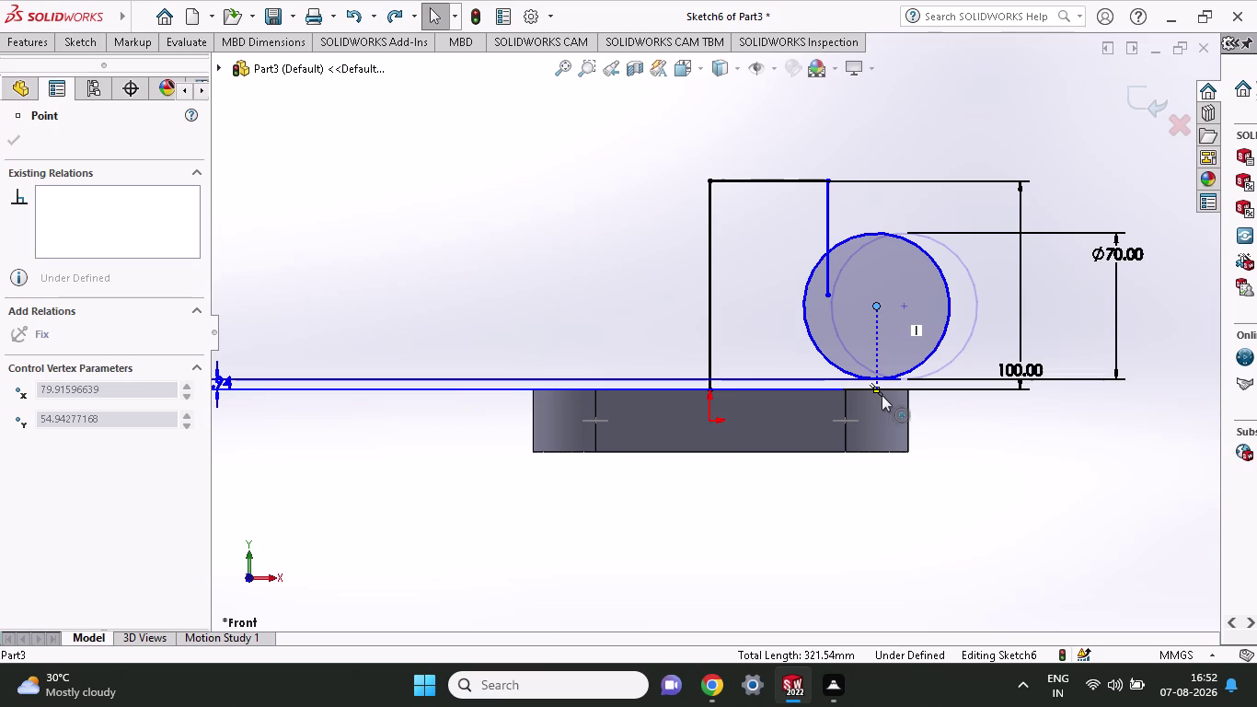
drag(879, 394, 873, 398)
drag(873, 399, 872, 386)
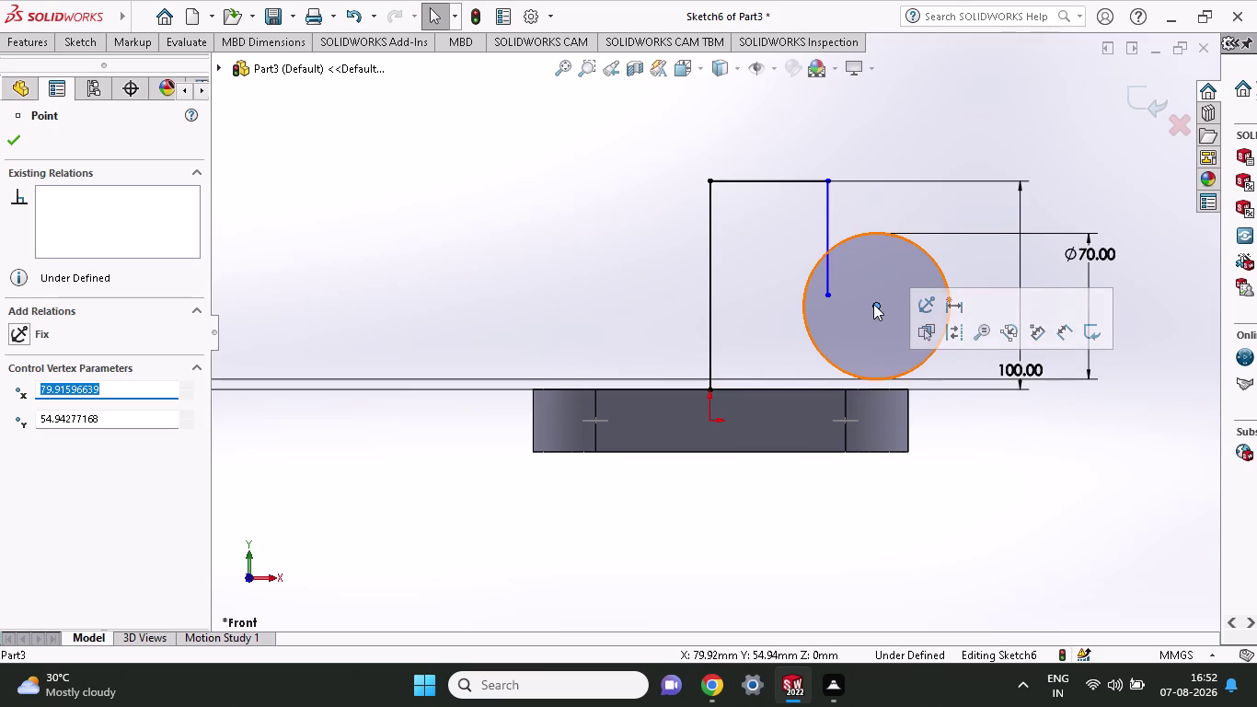
drag(873, 304, 805, 372)
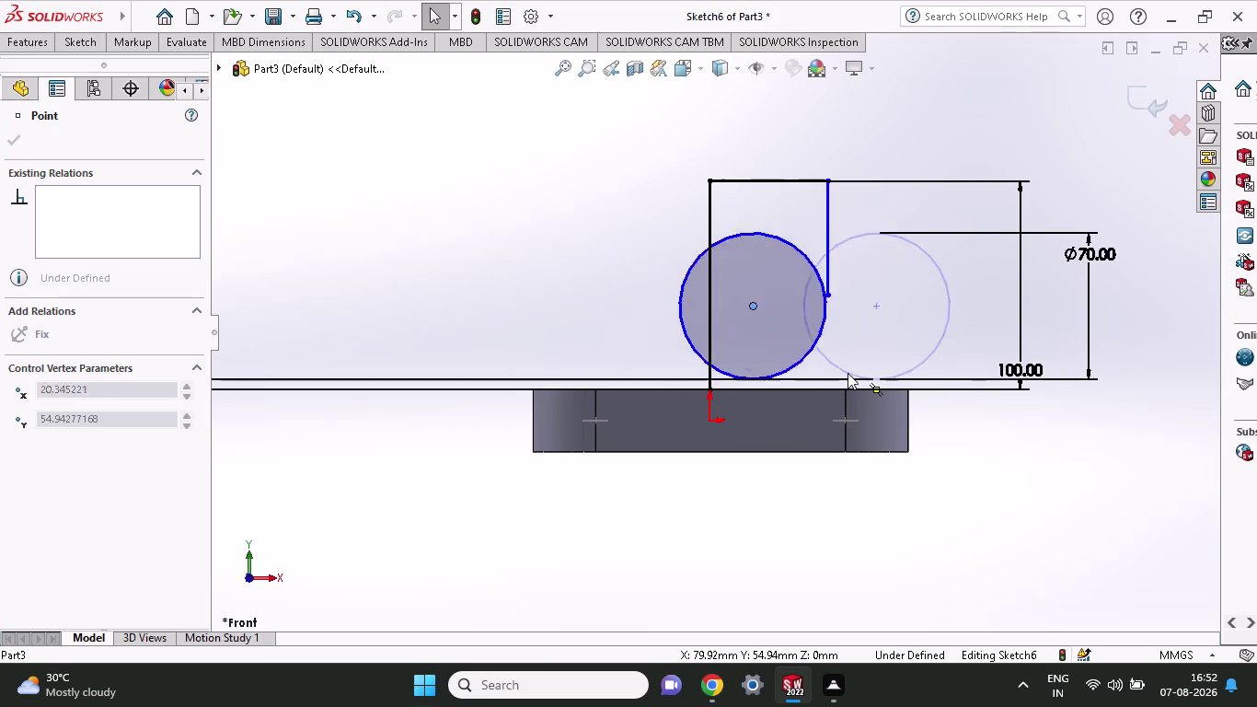
drag(805, 373, 902, 412)
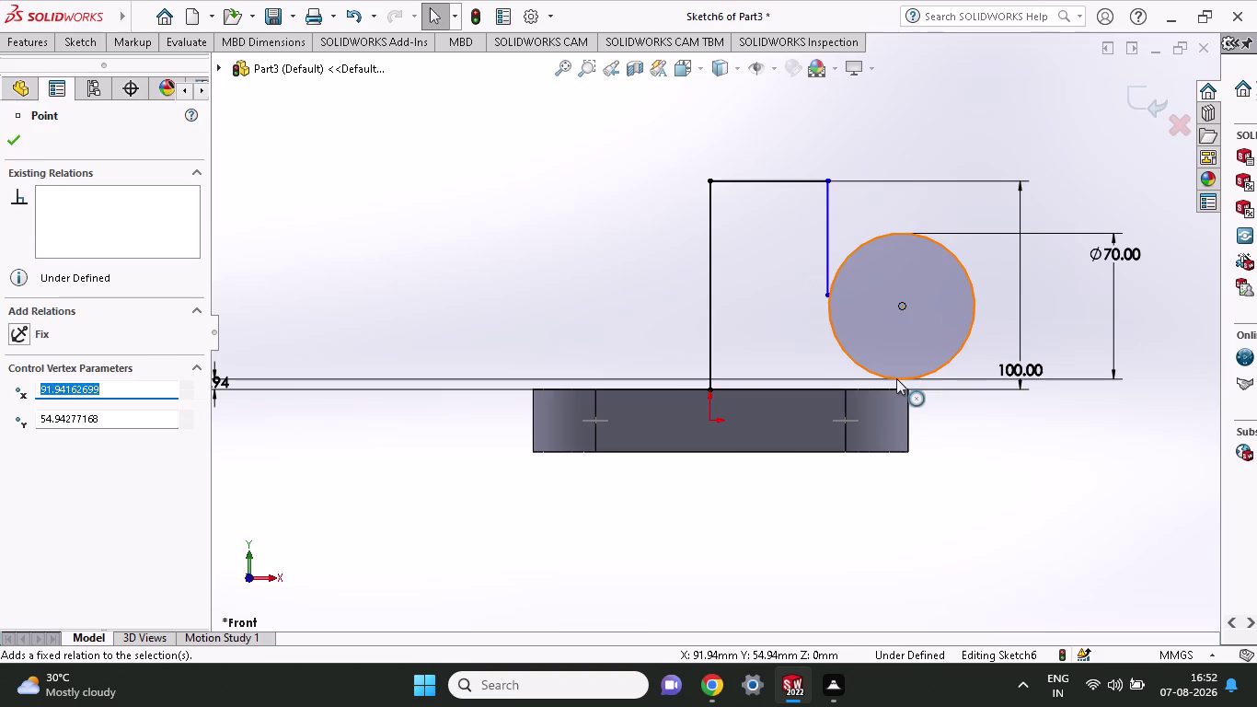
key(Escape)
Switch to the Front view and zoom so the circle and lines show above the base.
middle_drag(993, 271, 992, 353)
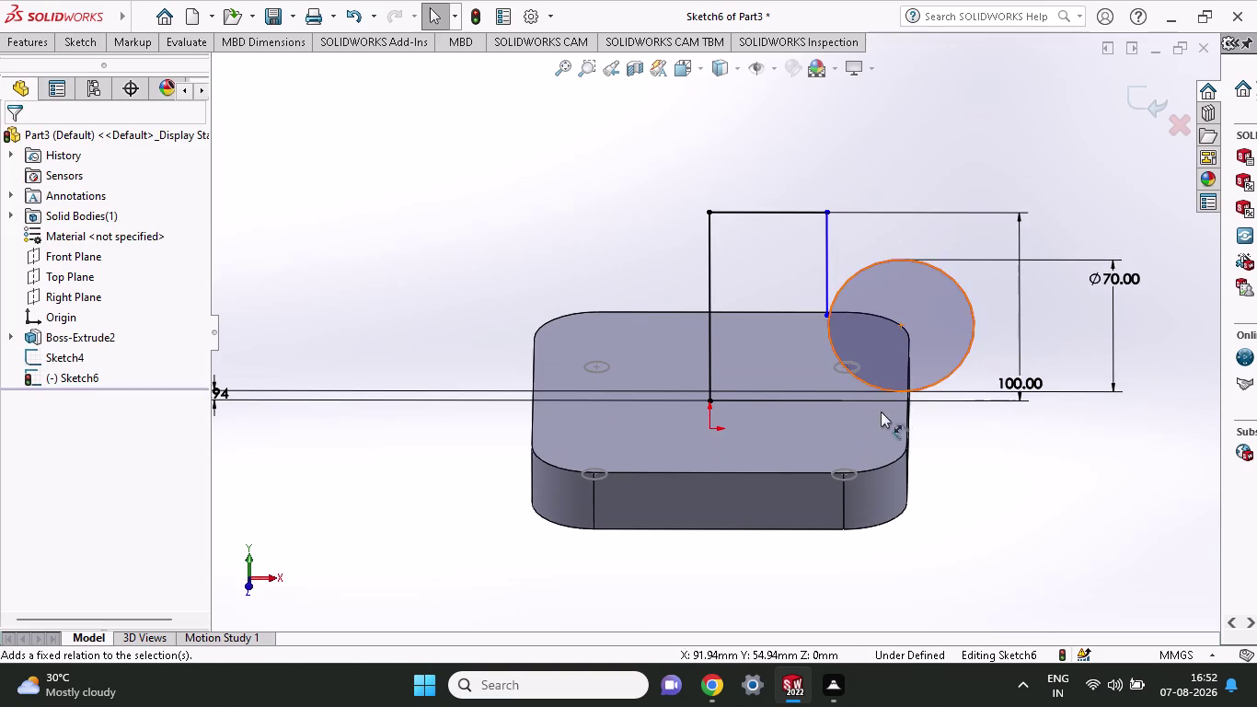
scroll(up, 3)
scroll(down, 3)
scroll(down, 3)
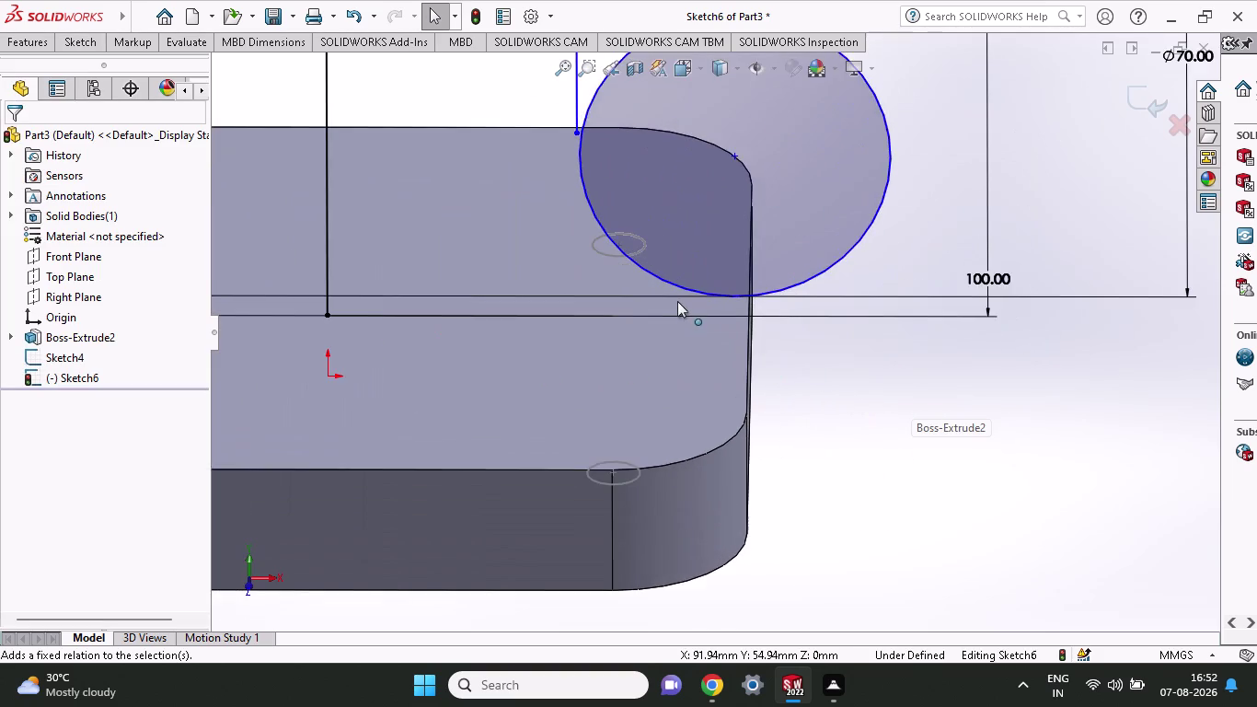
scroll(down, 3)
scroll(down, 3)
scroll(up, 3)
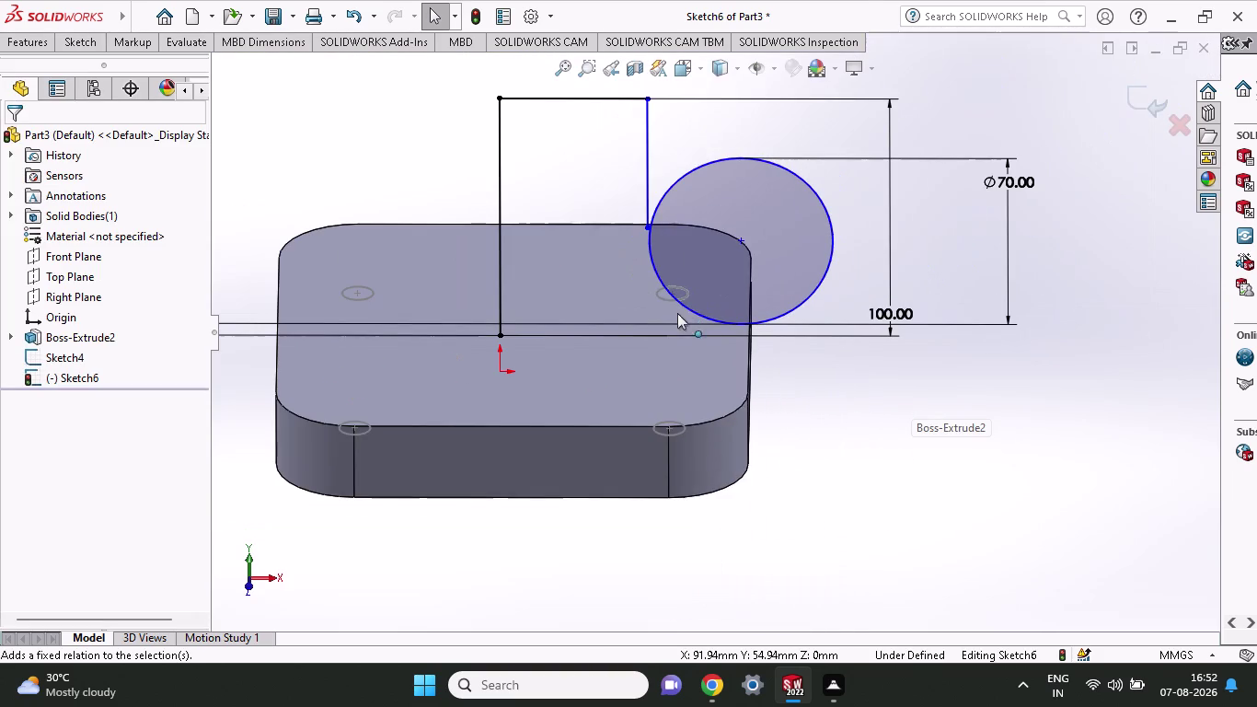
click(244, 565)
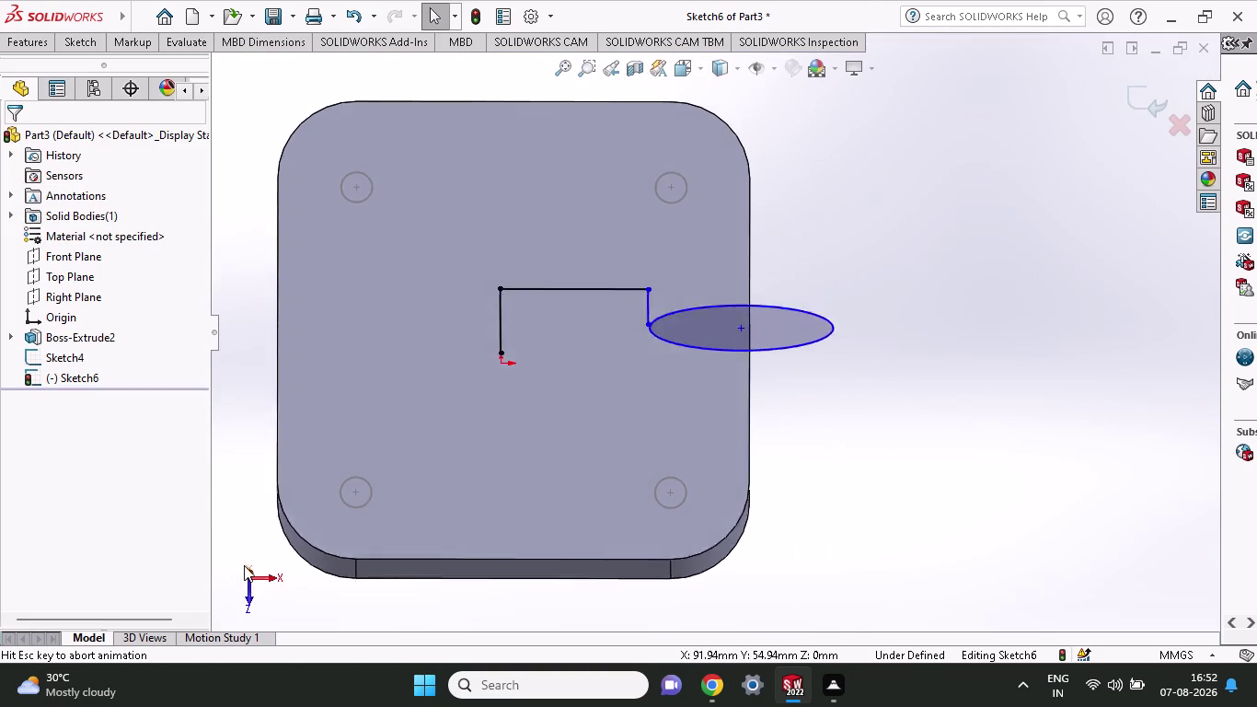
click(245, 595)
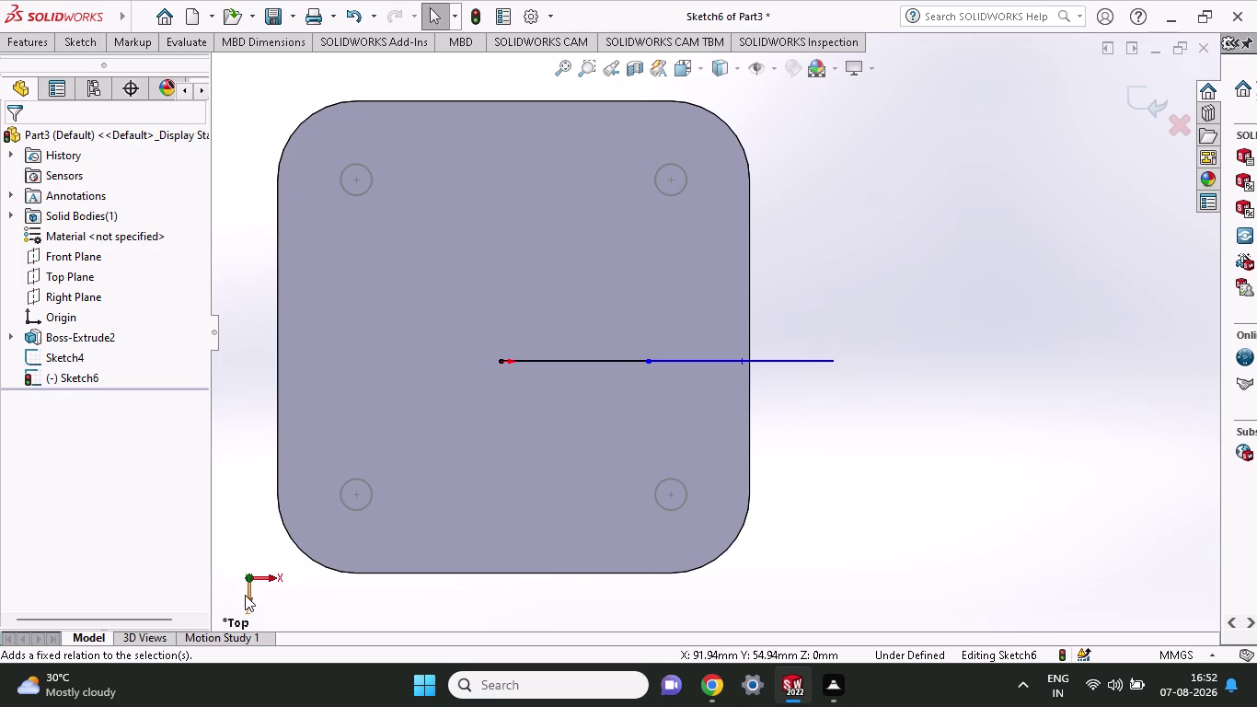
scroll(down, 3)
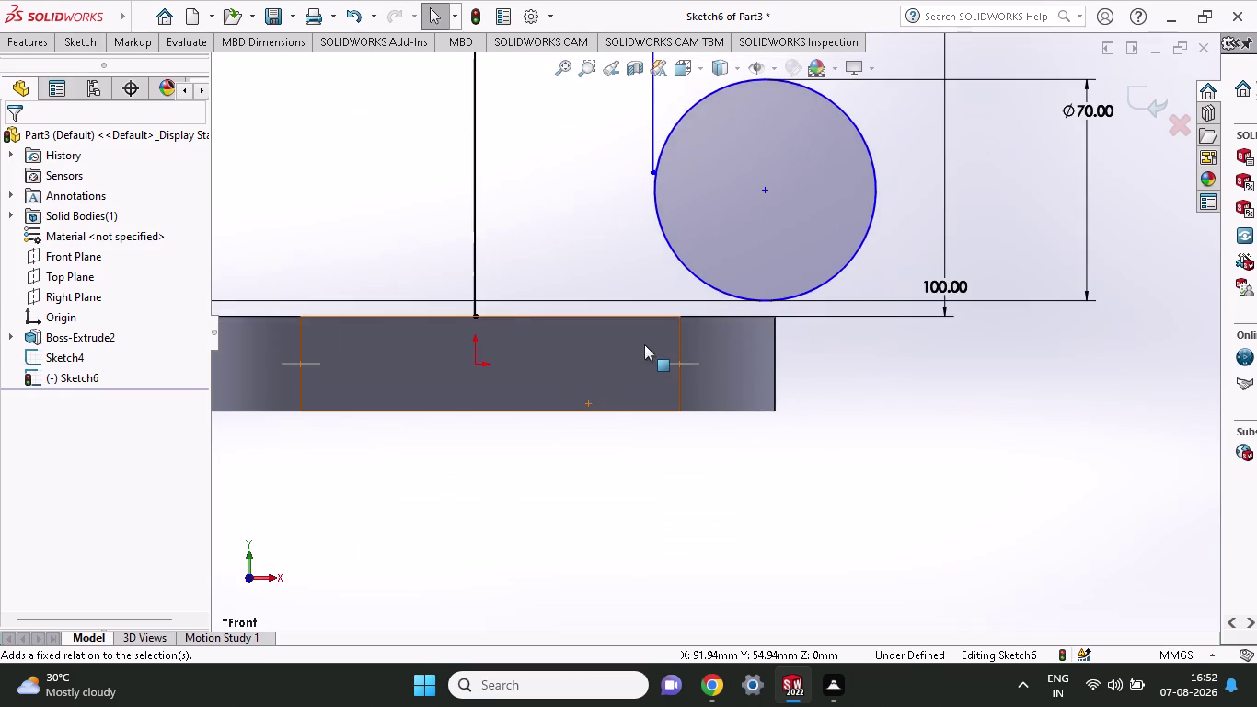
scroll(up, 3)
scroll(up, 3)
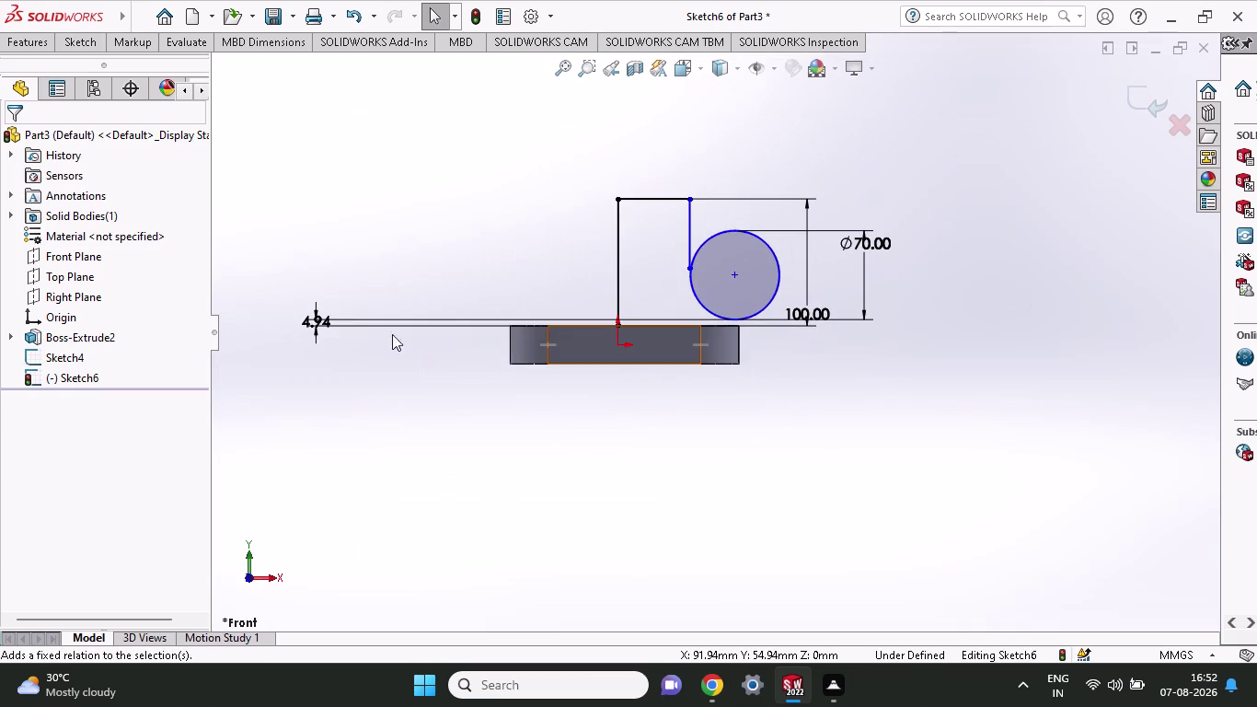
Delete the stray 4.94 mm dimension, then select the circle to show its 35 mm radius.
double_click(316, 320)
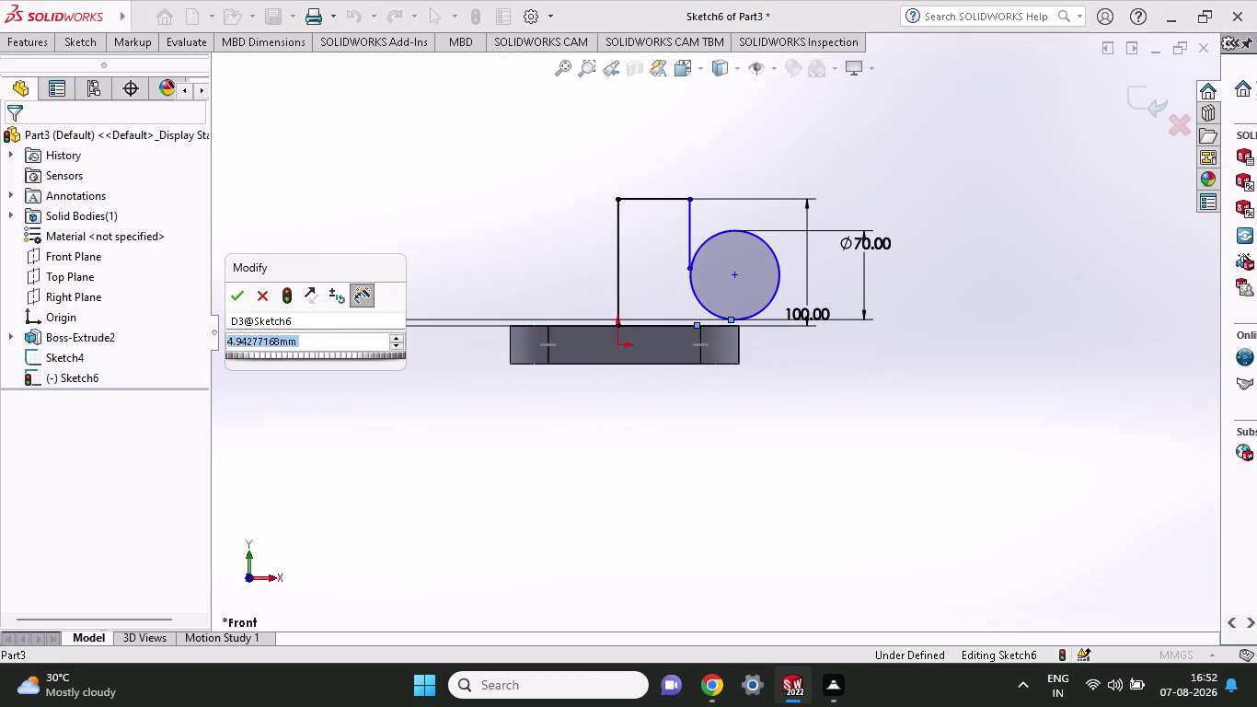
click(266, 293)
click(267, 292)
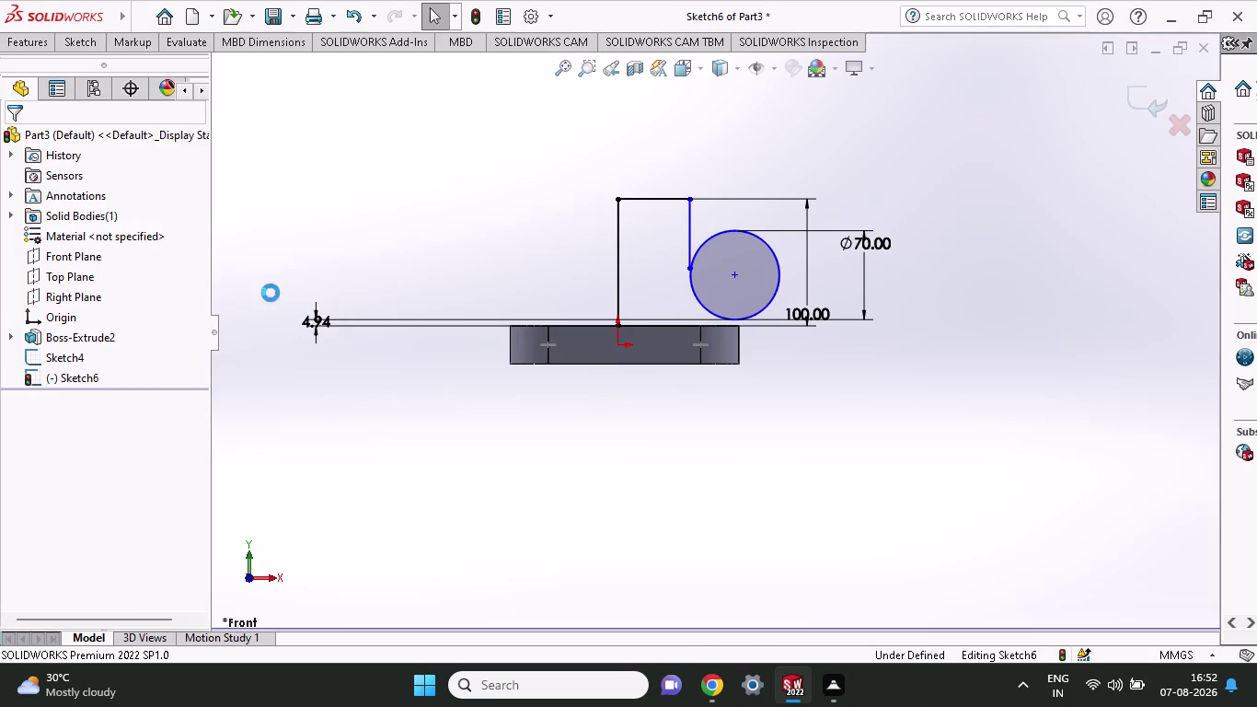
click(353, 322)
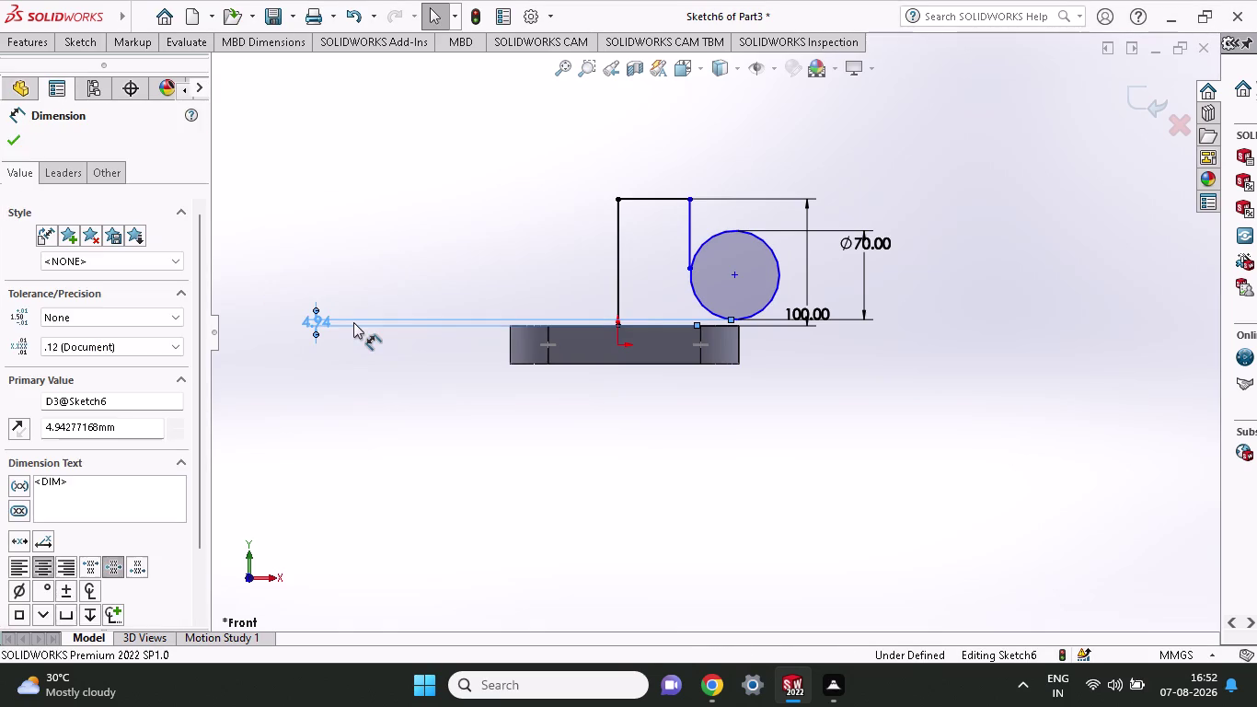
key(Delete)
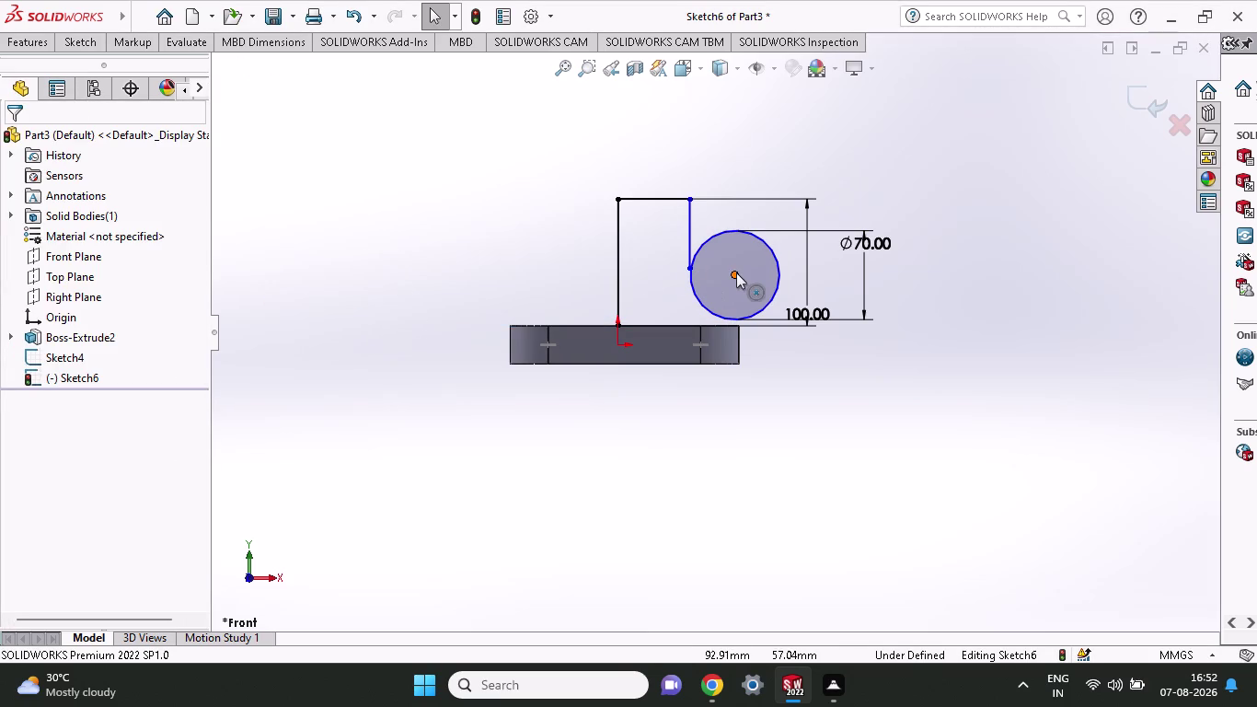
click(736, 273)
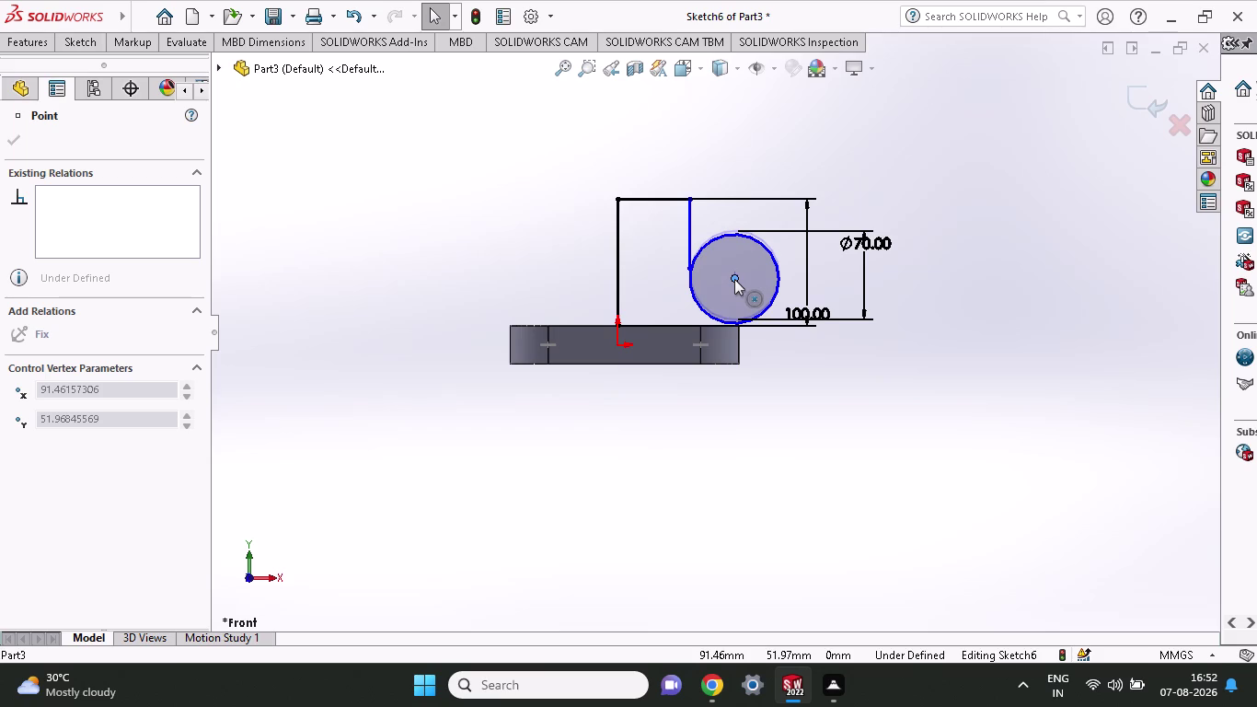
click(710, 322)
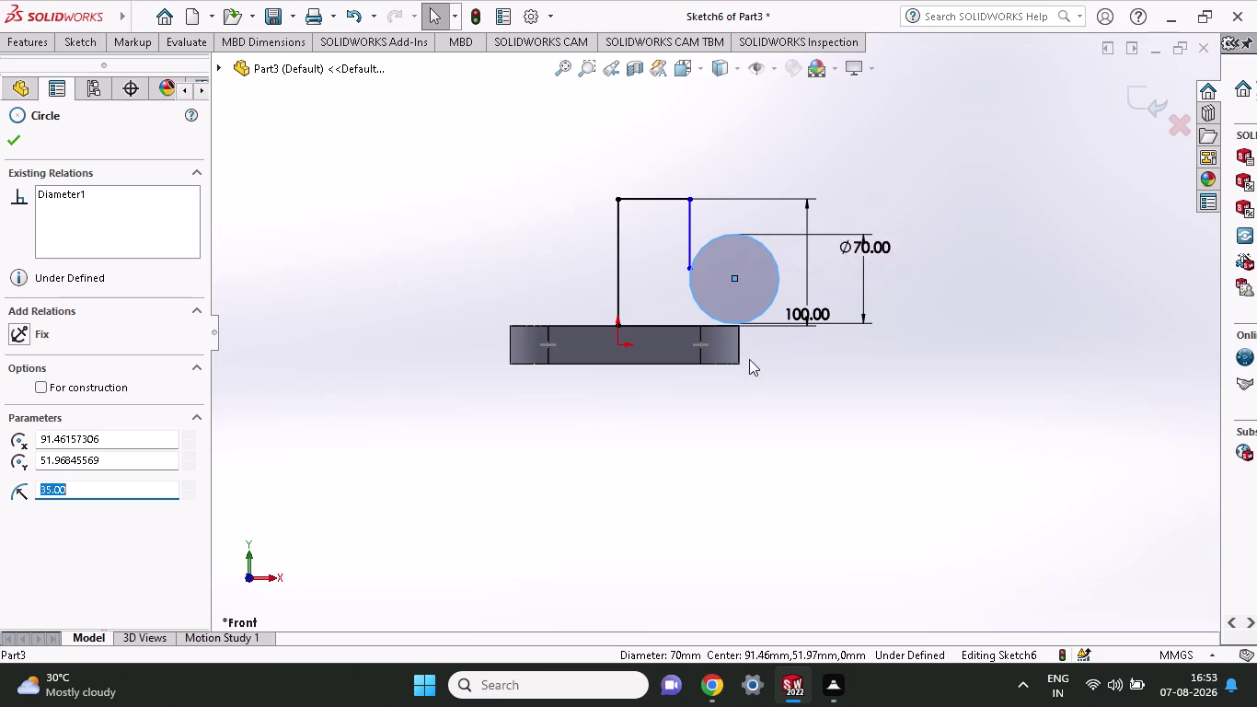
Make the 70 mm circle tangent to the base top edge.
click(707, 324)
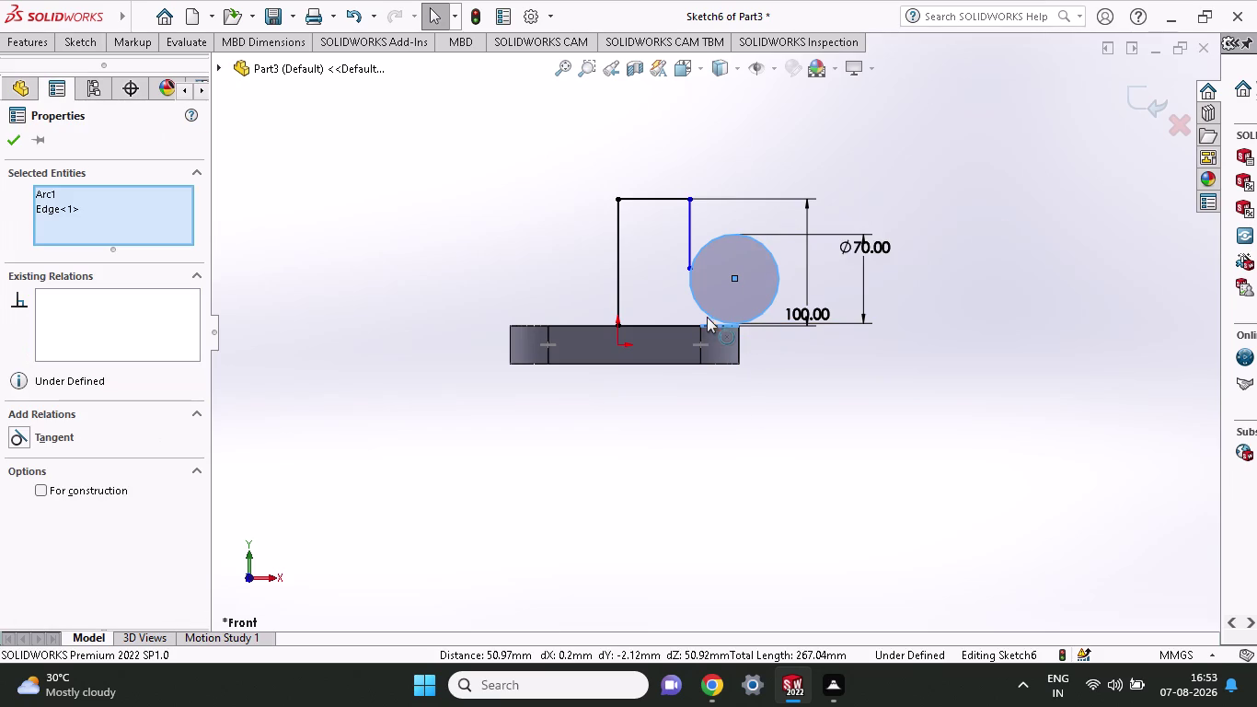
click(706, 315)
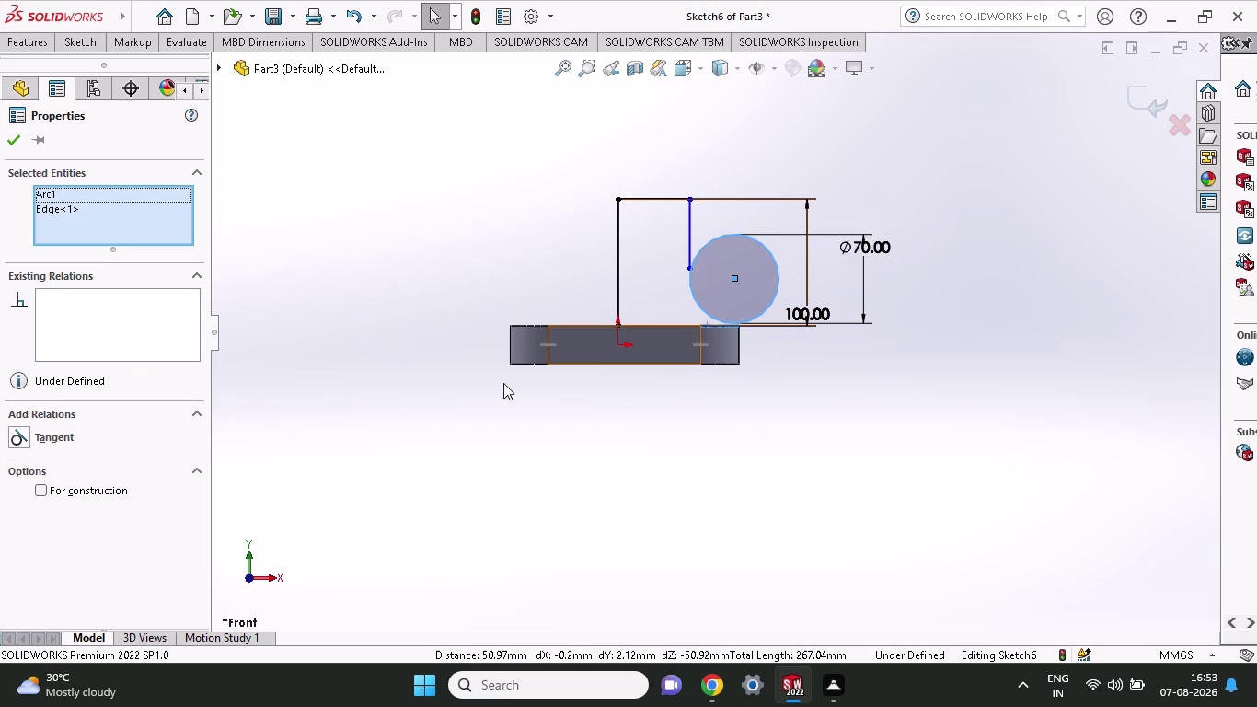
click(42, 437)
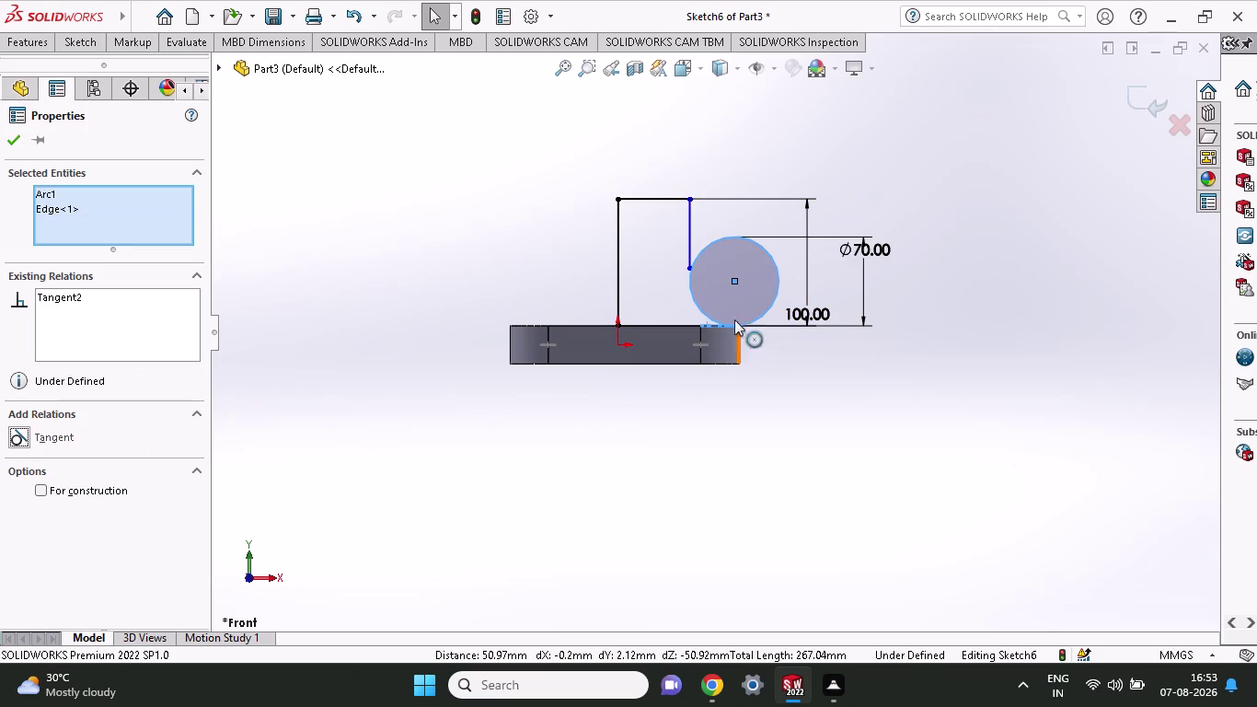
scroll(down, 3)
scroll(down, 3)
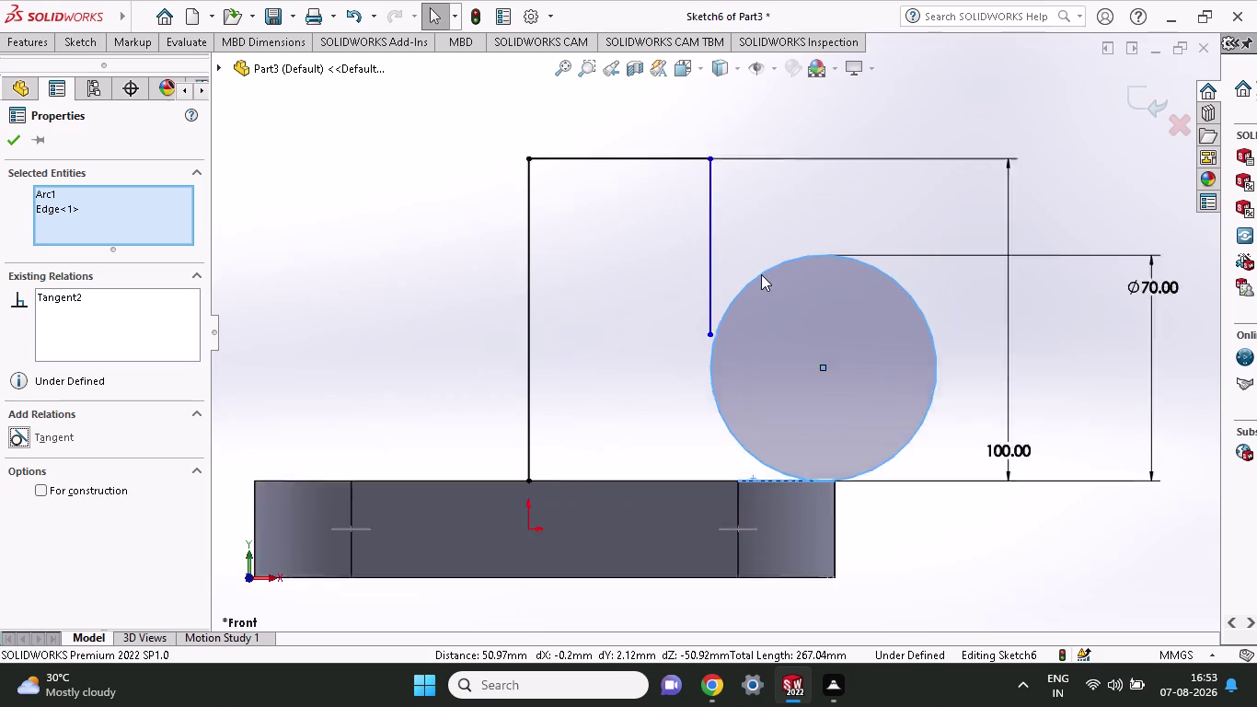
scroll(down, 3)
key(Escape)
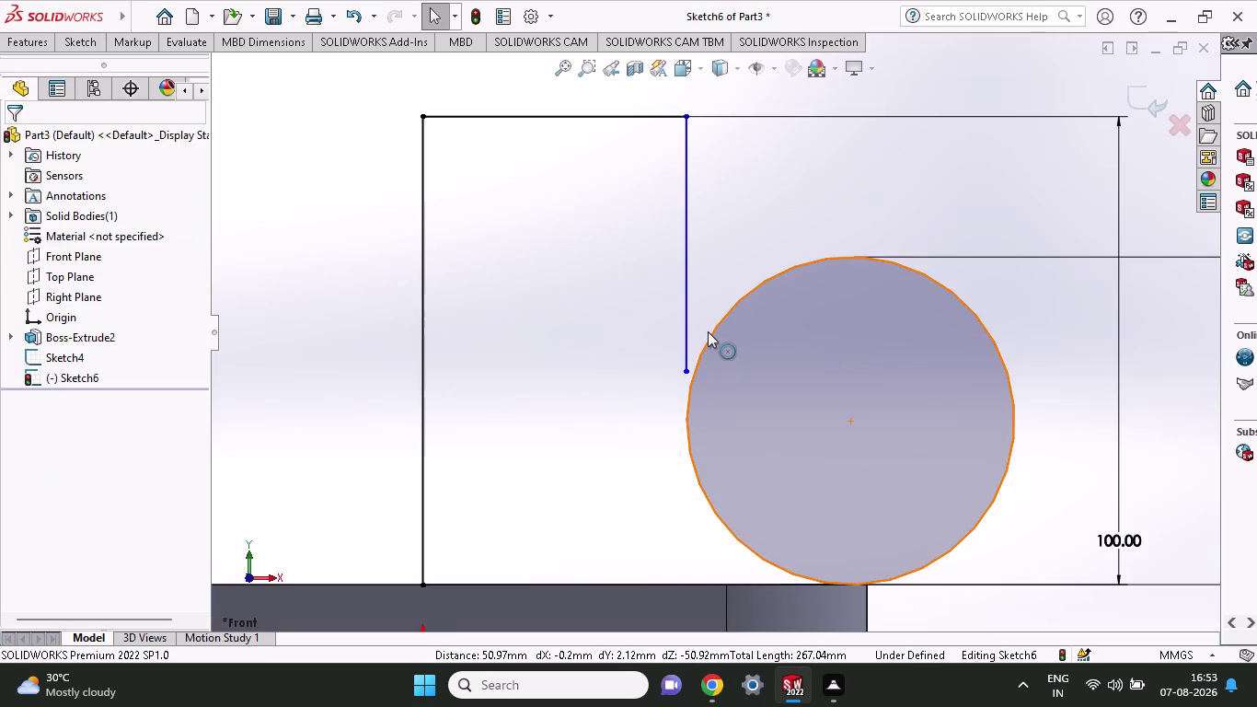
Make the 70 mm circle tangent to the short vertical line.
click(708, 331)
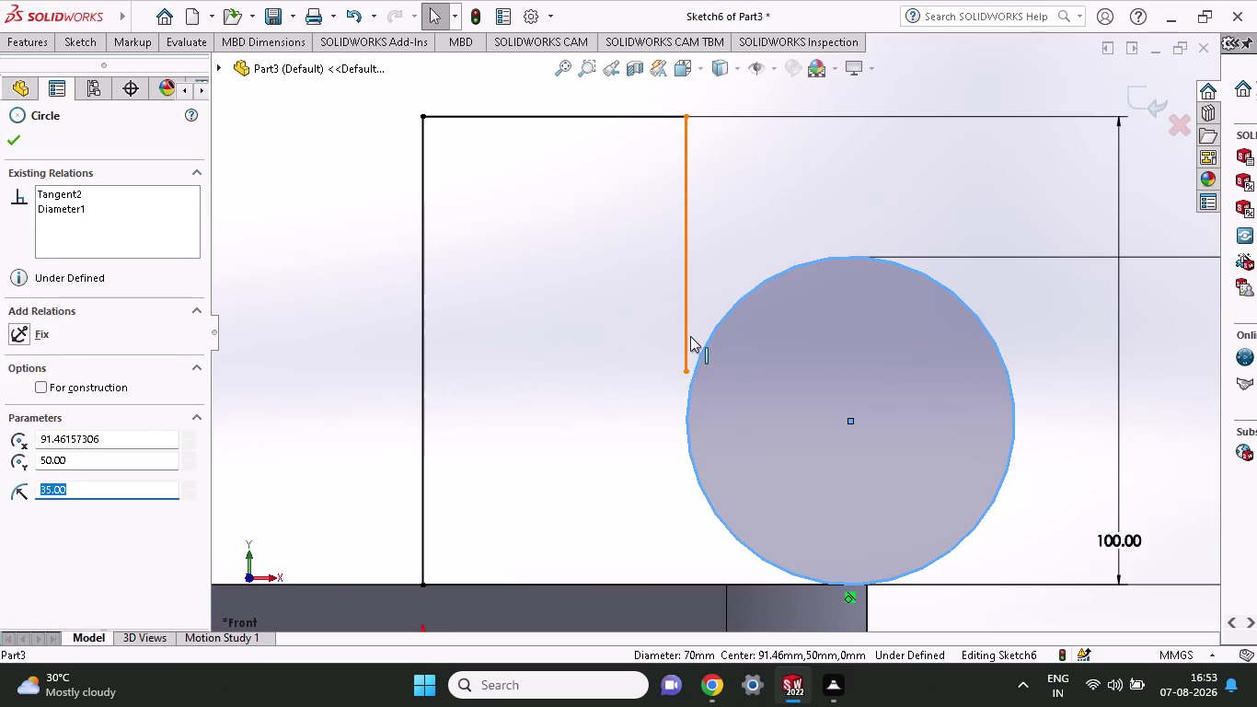
click(684, 336)
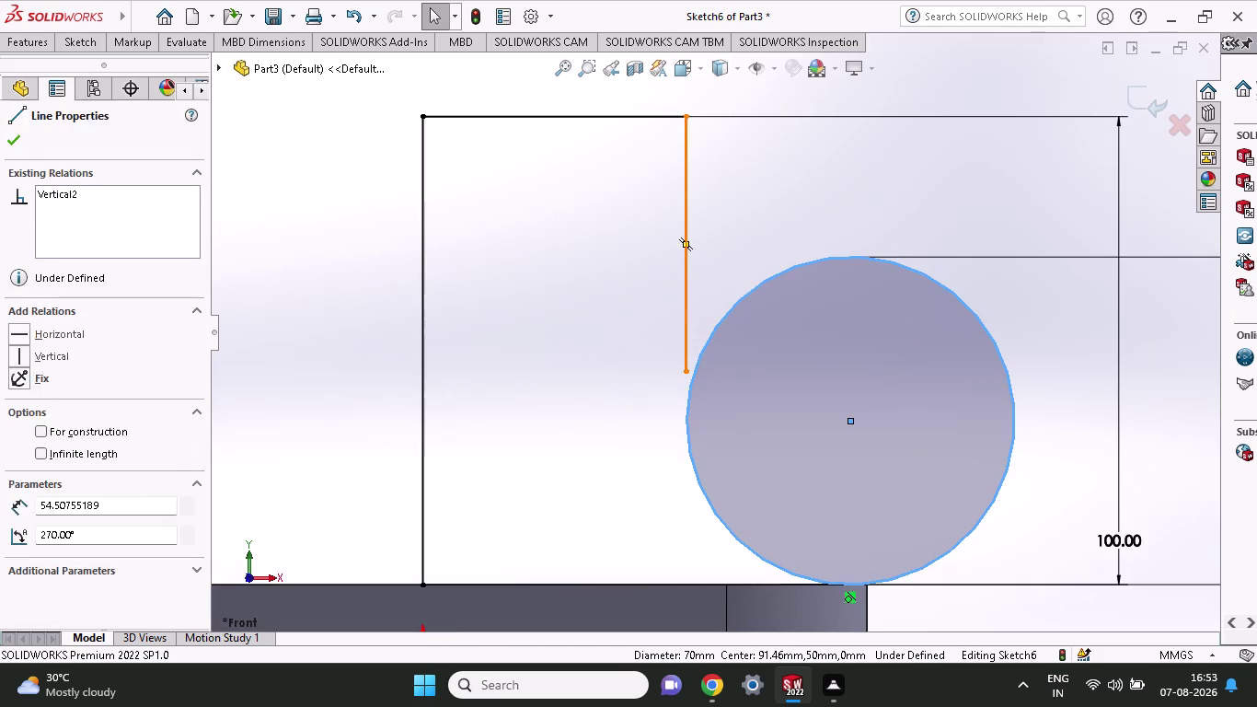
click(73, 435)
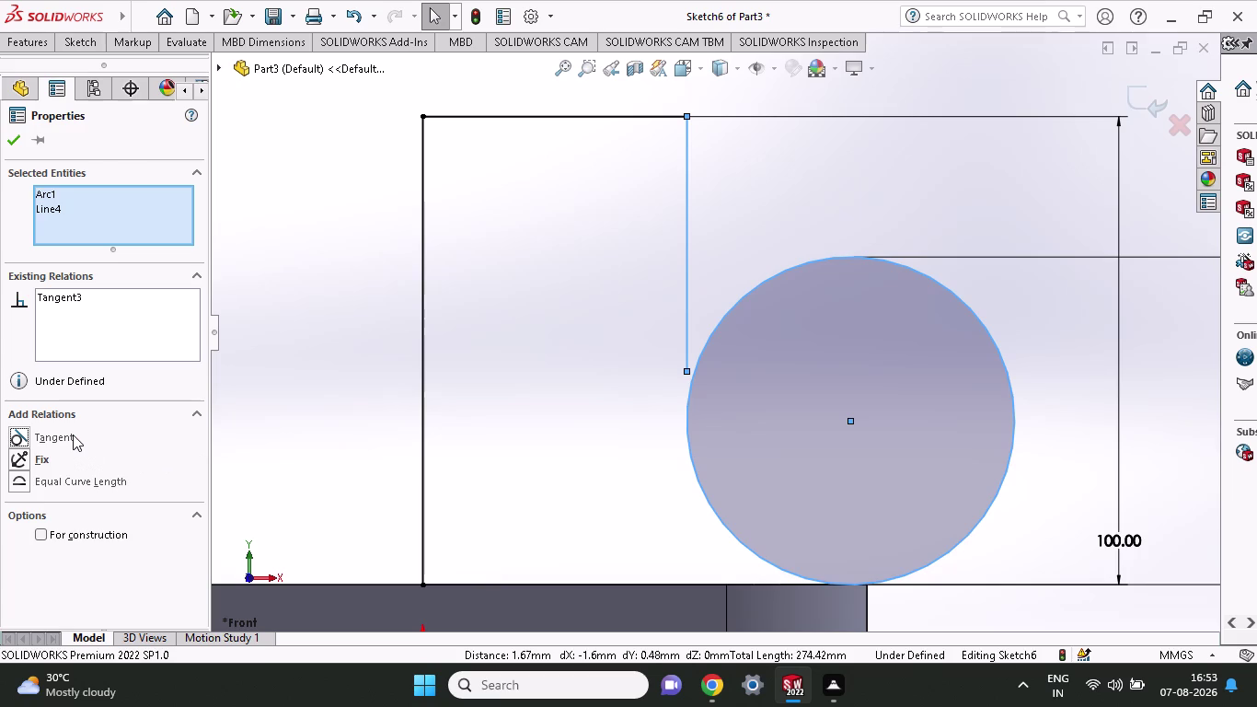
click(73, 434)
key(Escape)
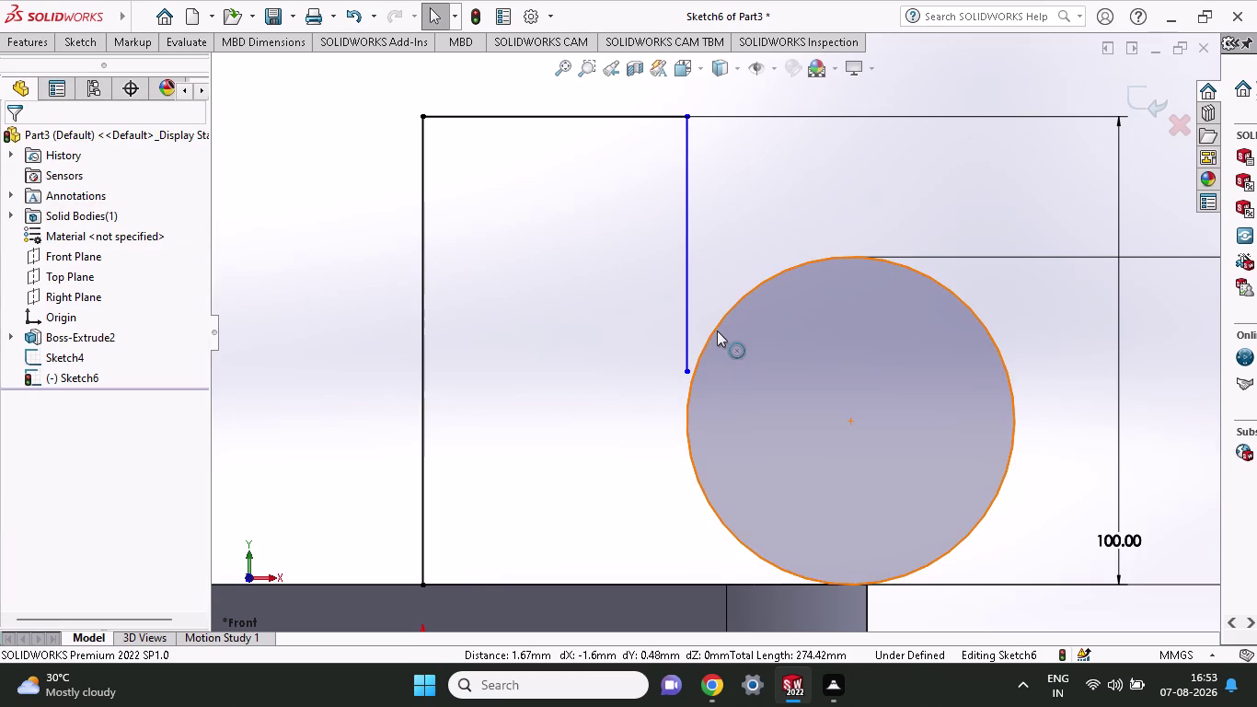
click(709, 330)
click(690, 340)
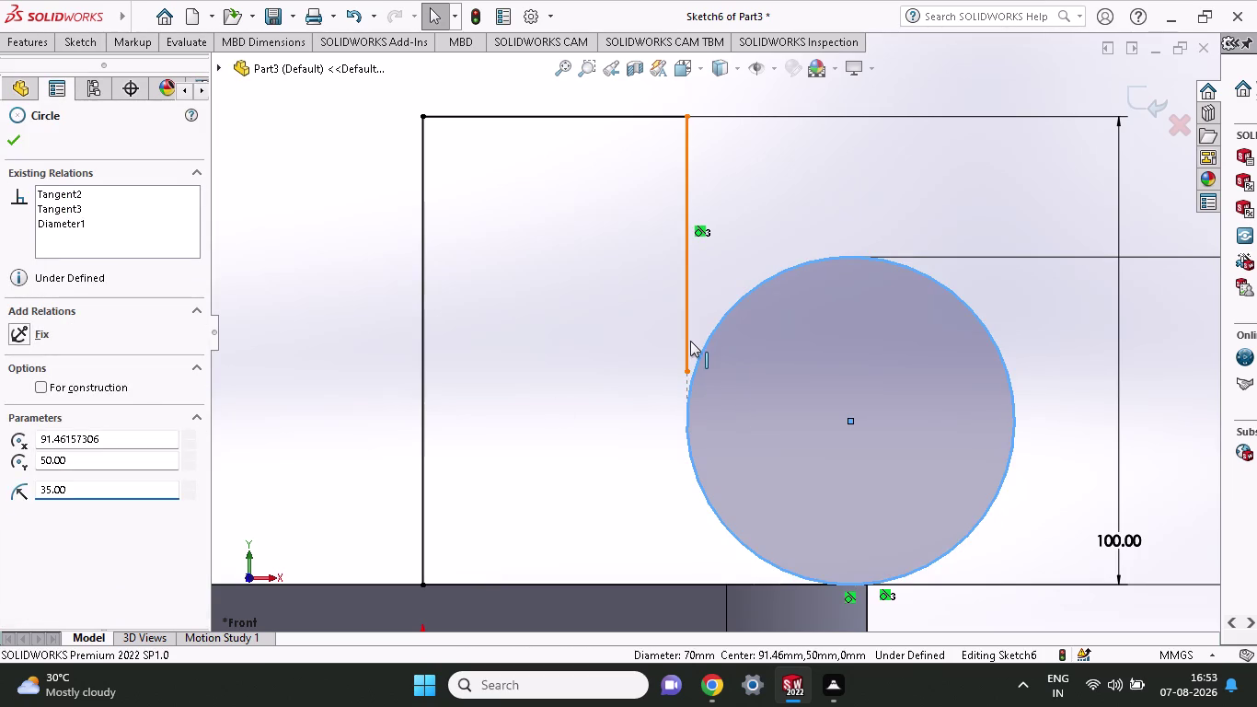
click(56, 435)
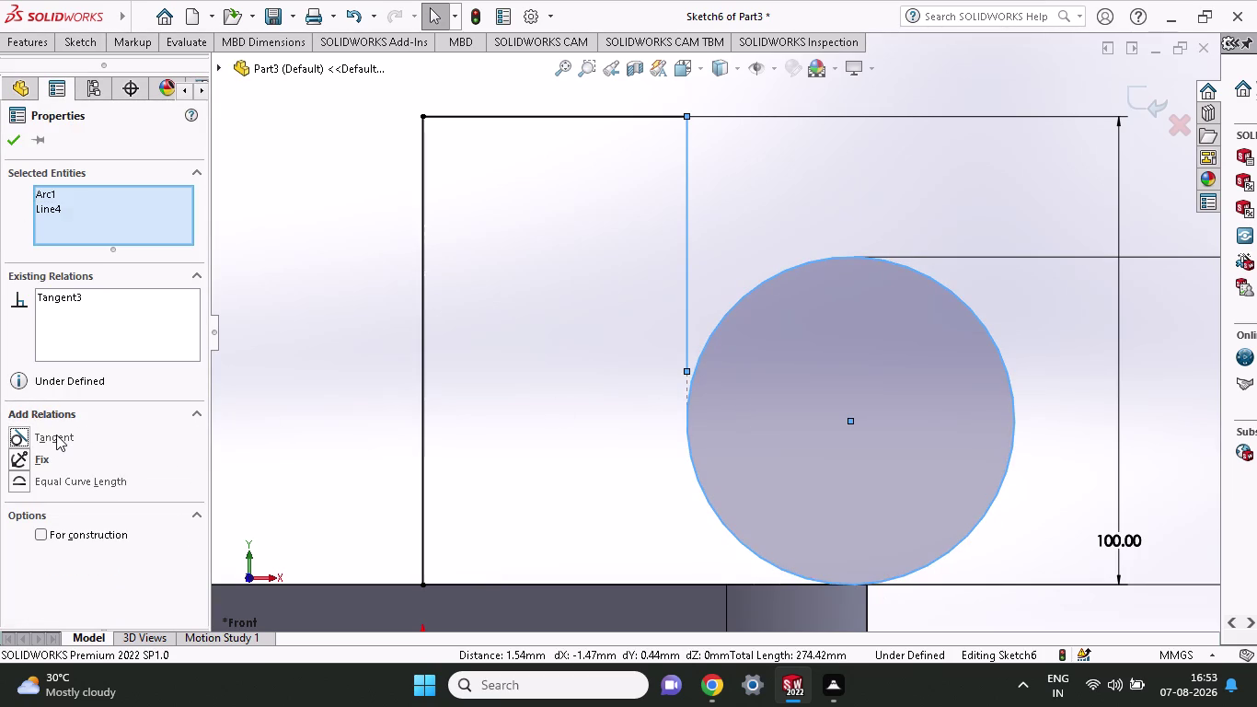
Drag the short vertical line's lower end onto the circle.
scroll(down, 3)
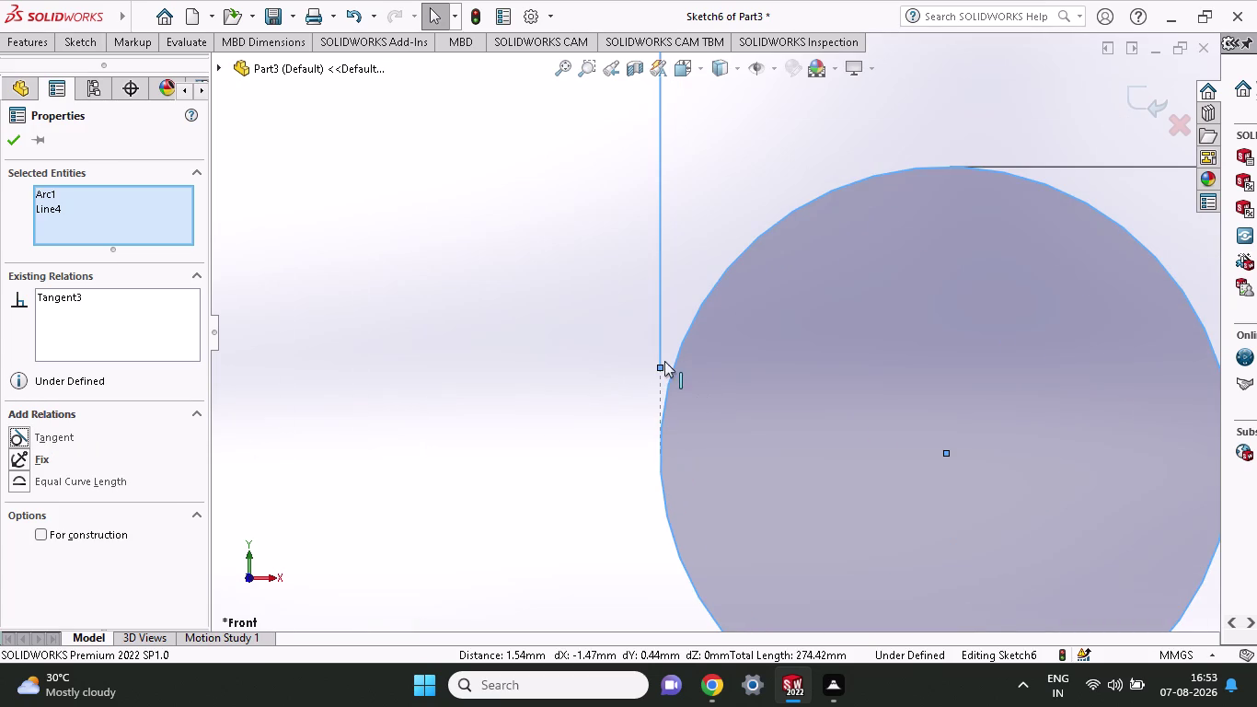
drag(657, 369, 661, 442)
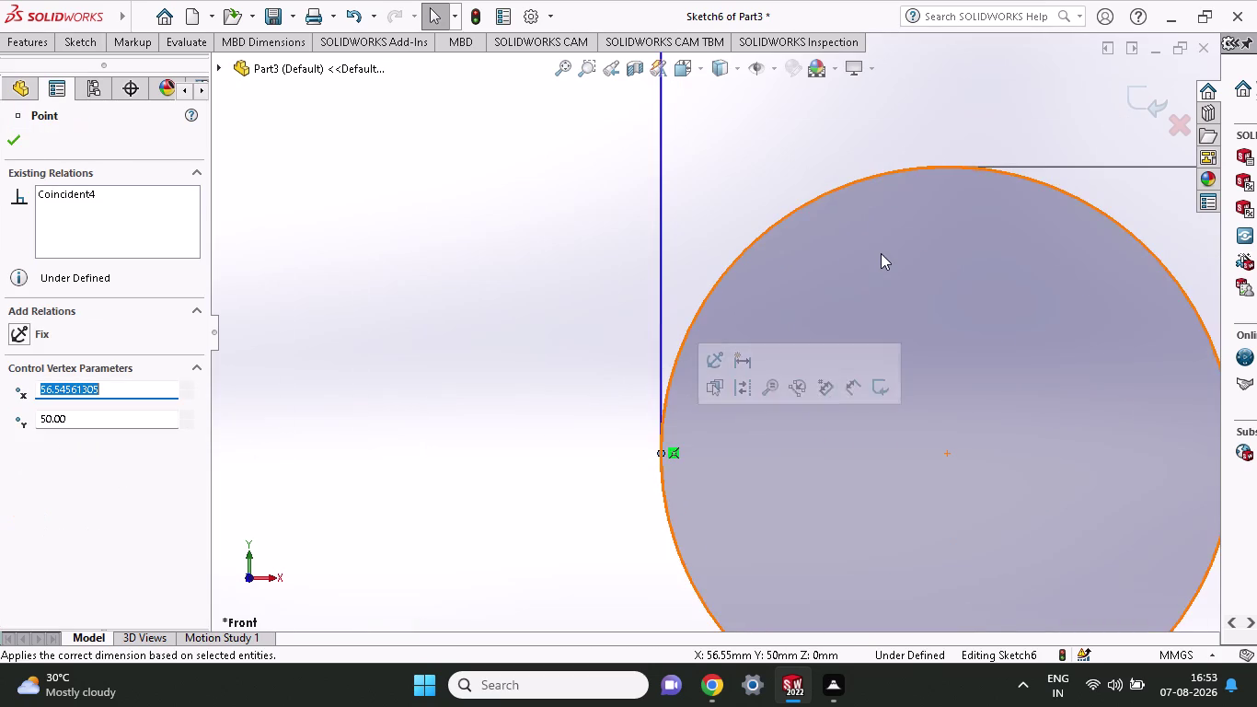
scroll(up, 3)
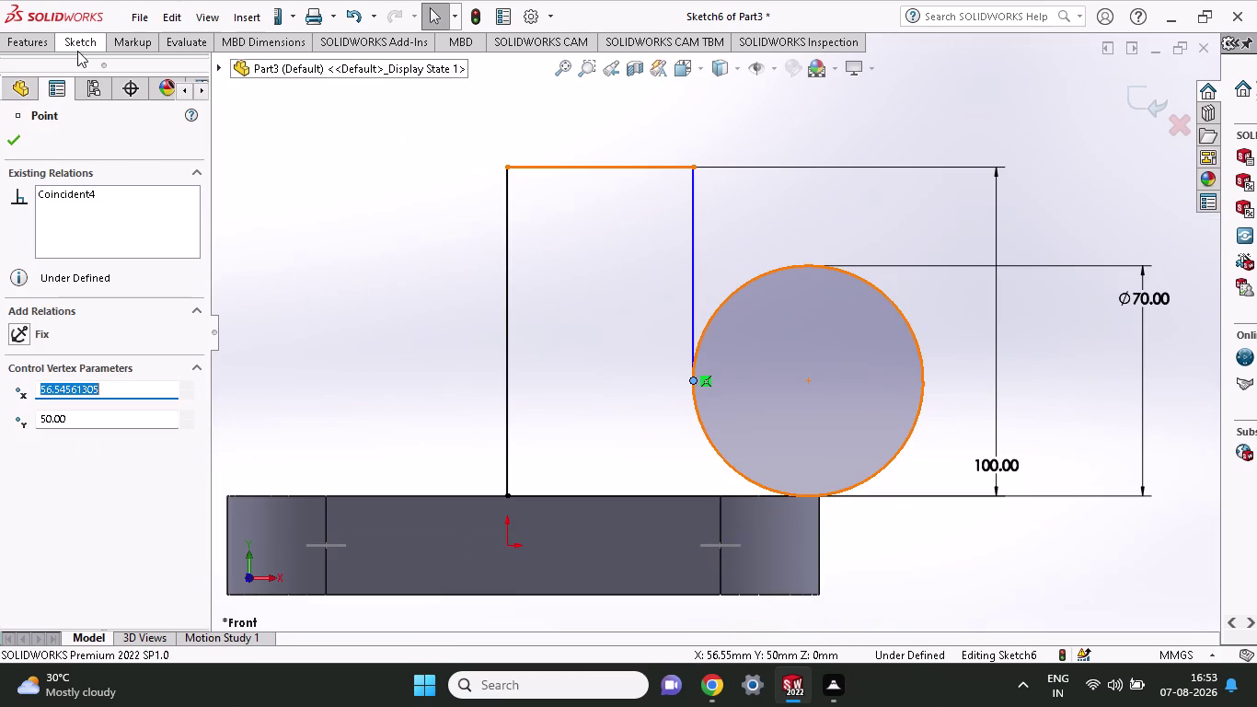
click(78, 43)
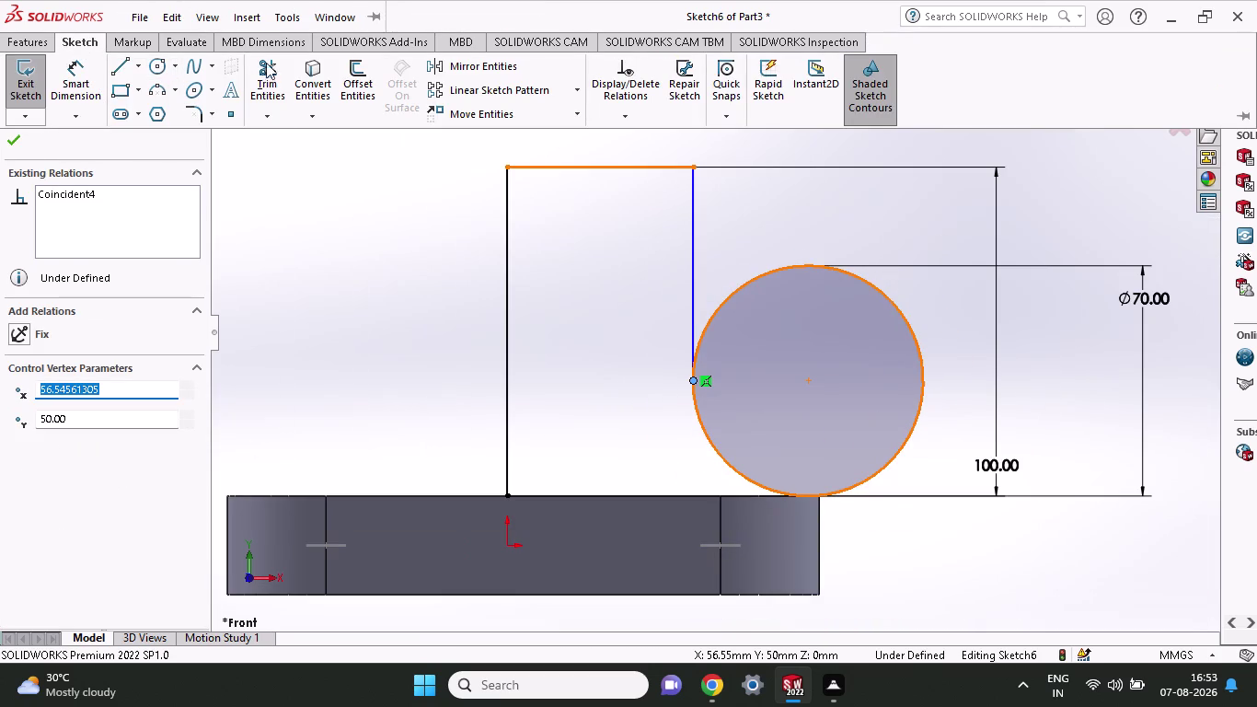
click(275, 62)
Try trimming the circle, undo it, and zoom in on the base edge.
drag(773, 204, 837, 357)
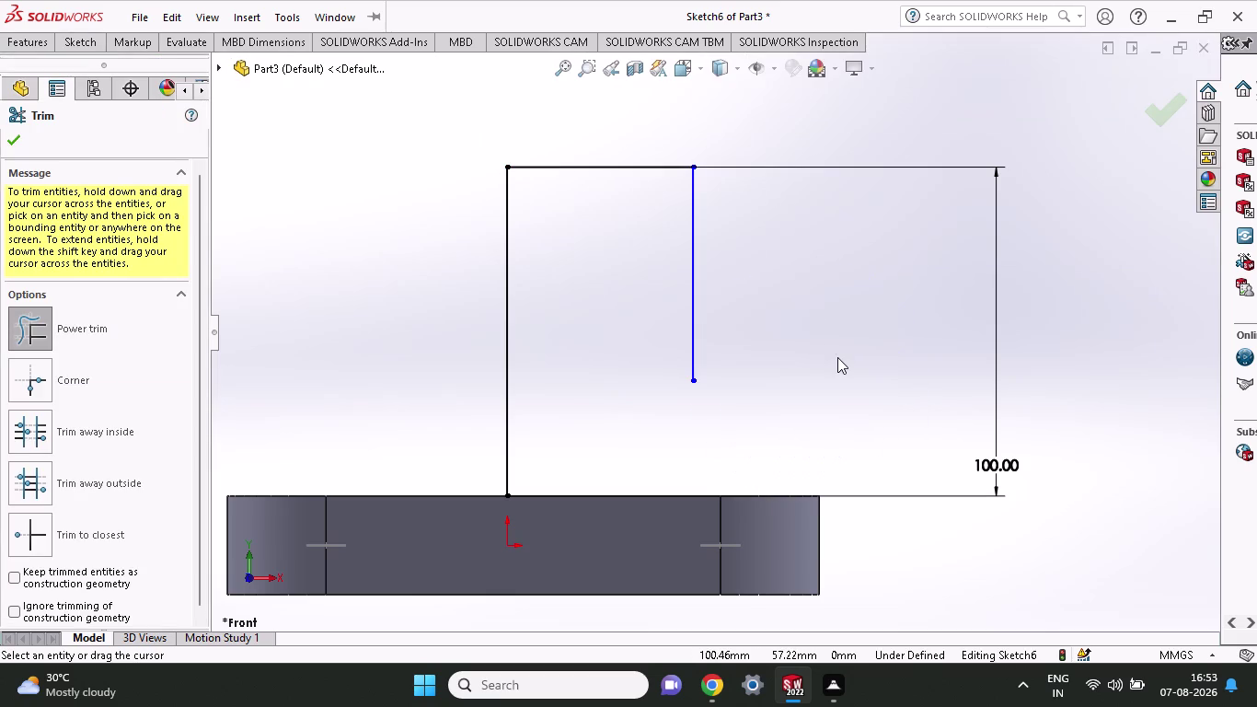
key(ctrl+z)
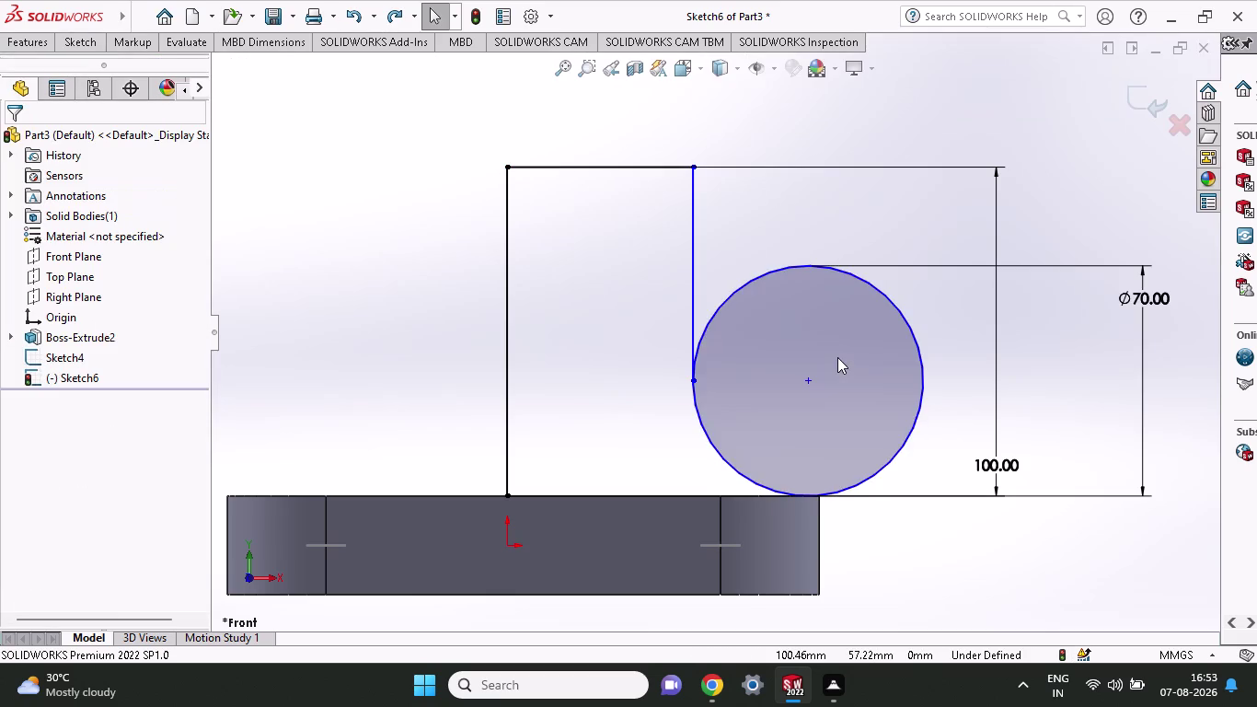
scroll(down, 3)
scroll(down, 3)
scroll(down, 3)
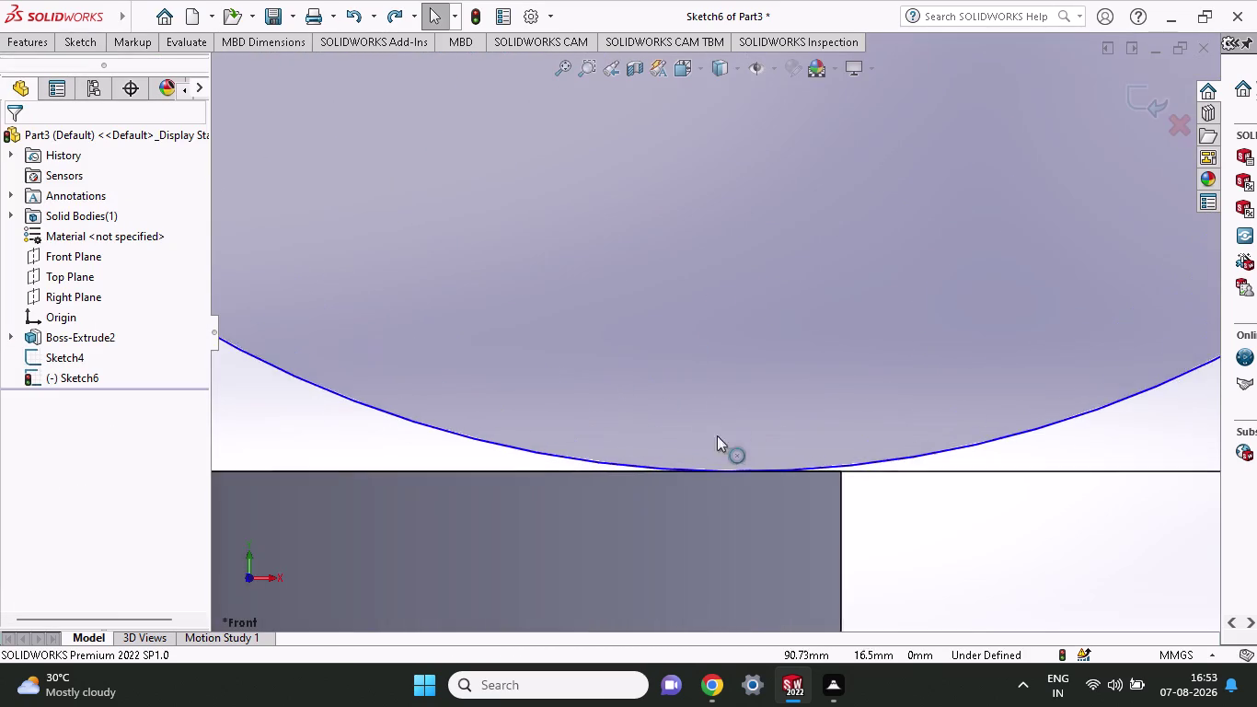
scroll(down, 3)
scroll(down, 3)
key(Escape)
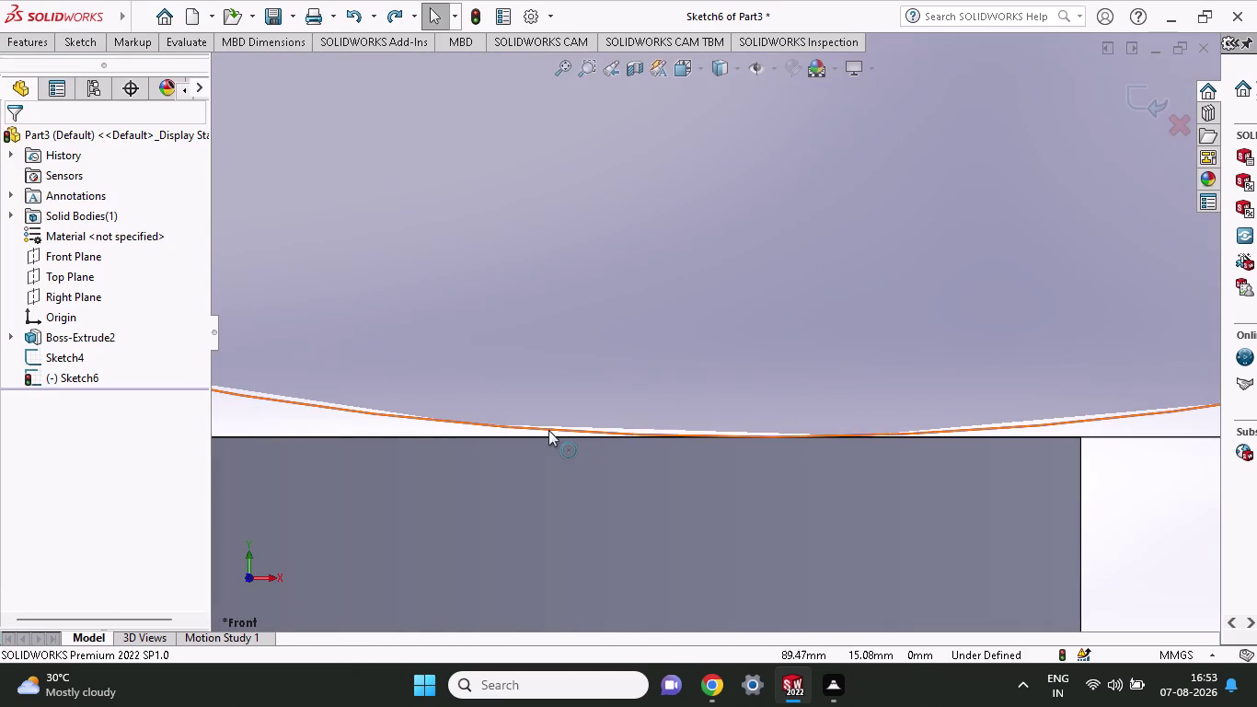
Add a Tangent relation between the circle and the base top edge.
click(539, 427)
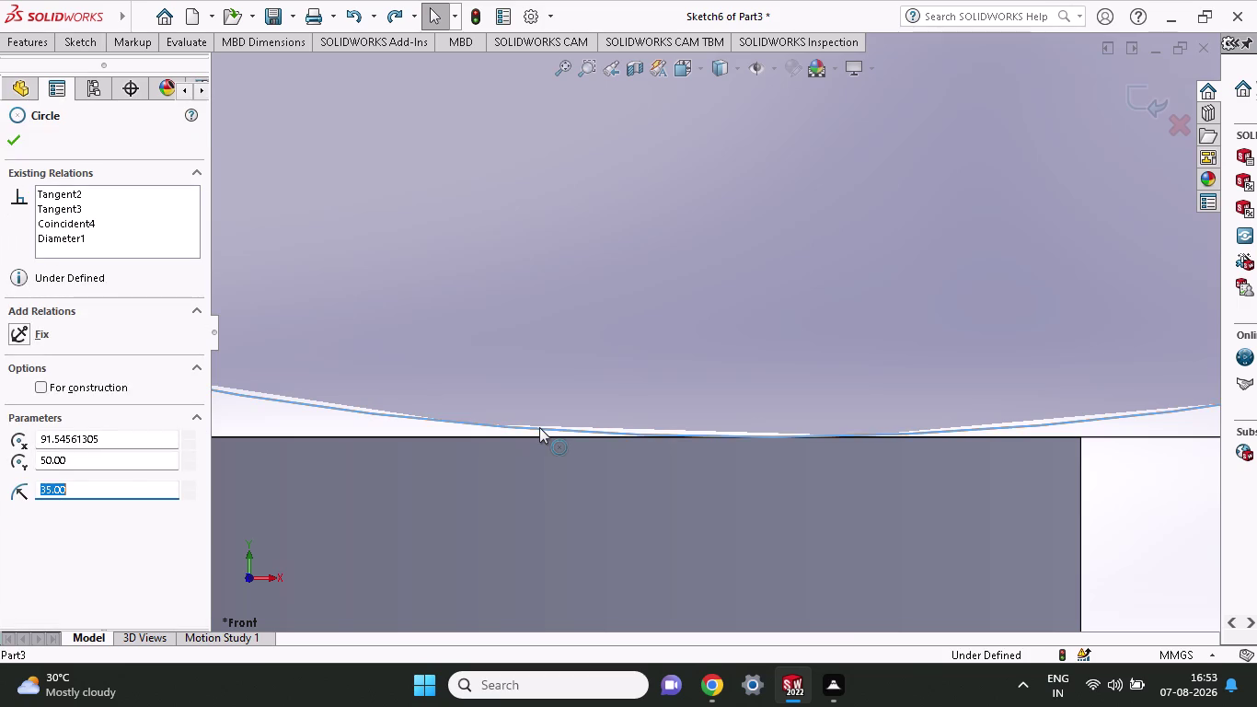
click(547, 438)
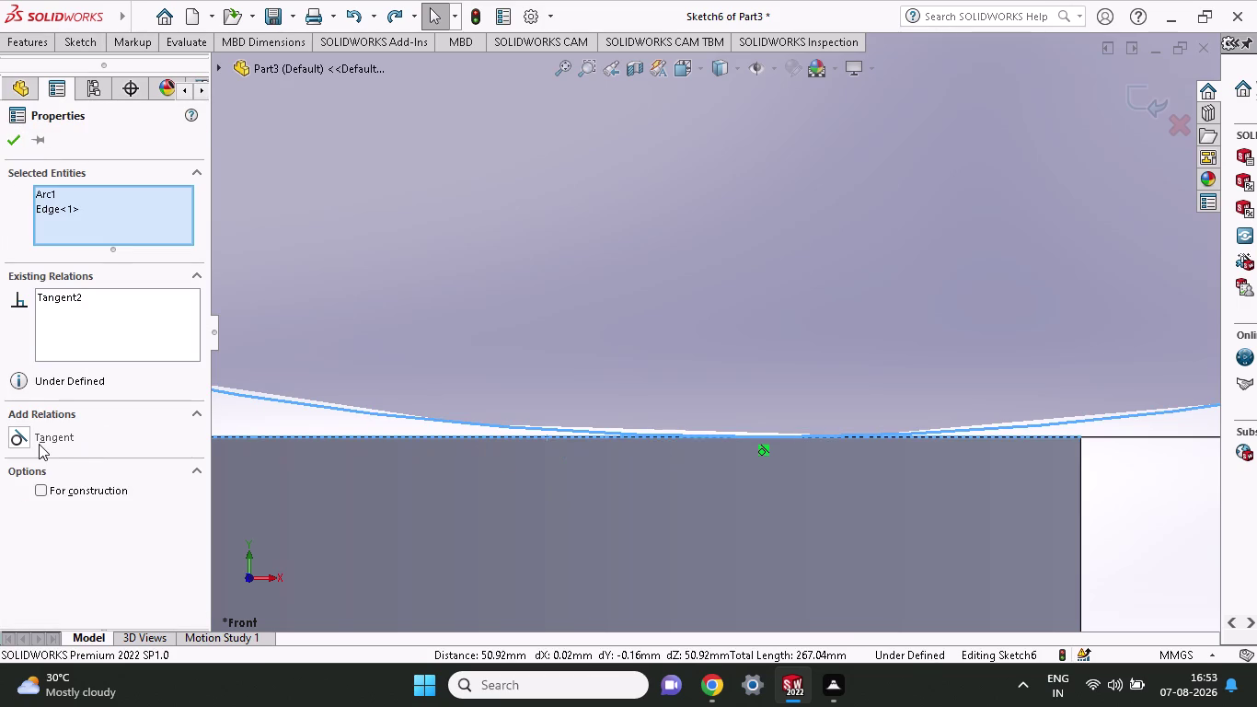
click(42, 441)
triple_click(42, 441)
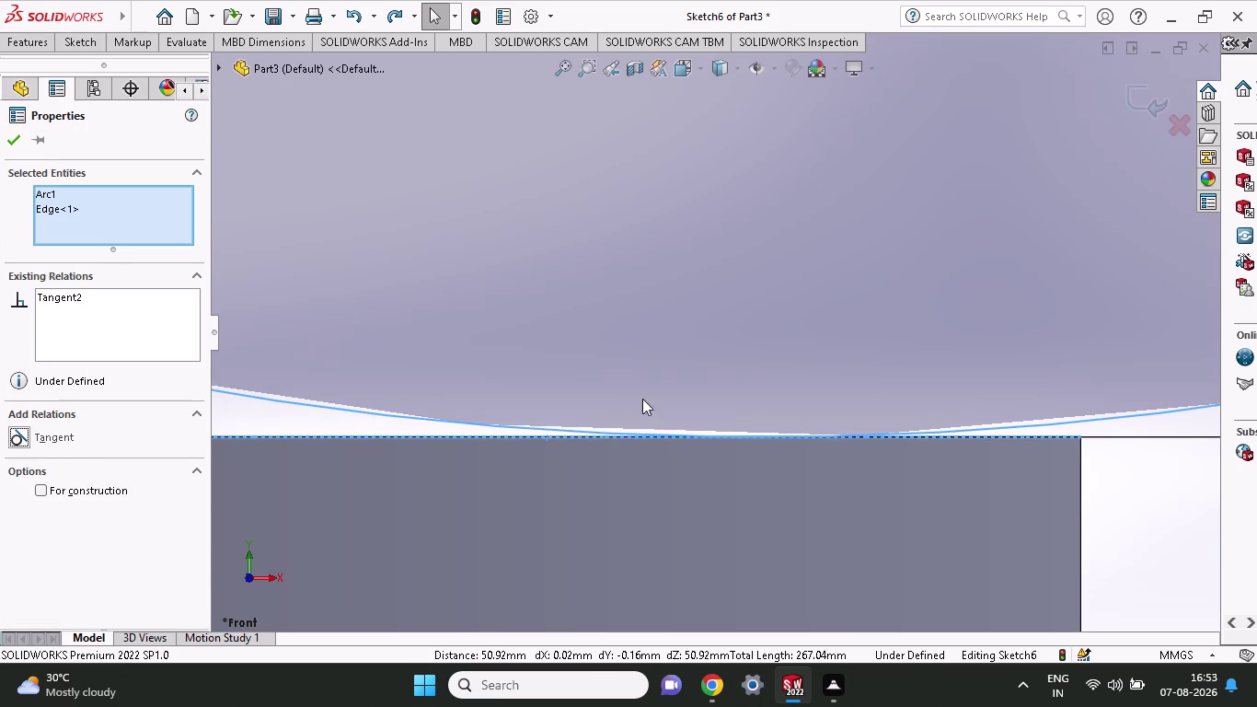
scroll(up, 3)
scroll(up, 3)
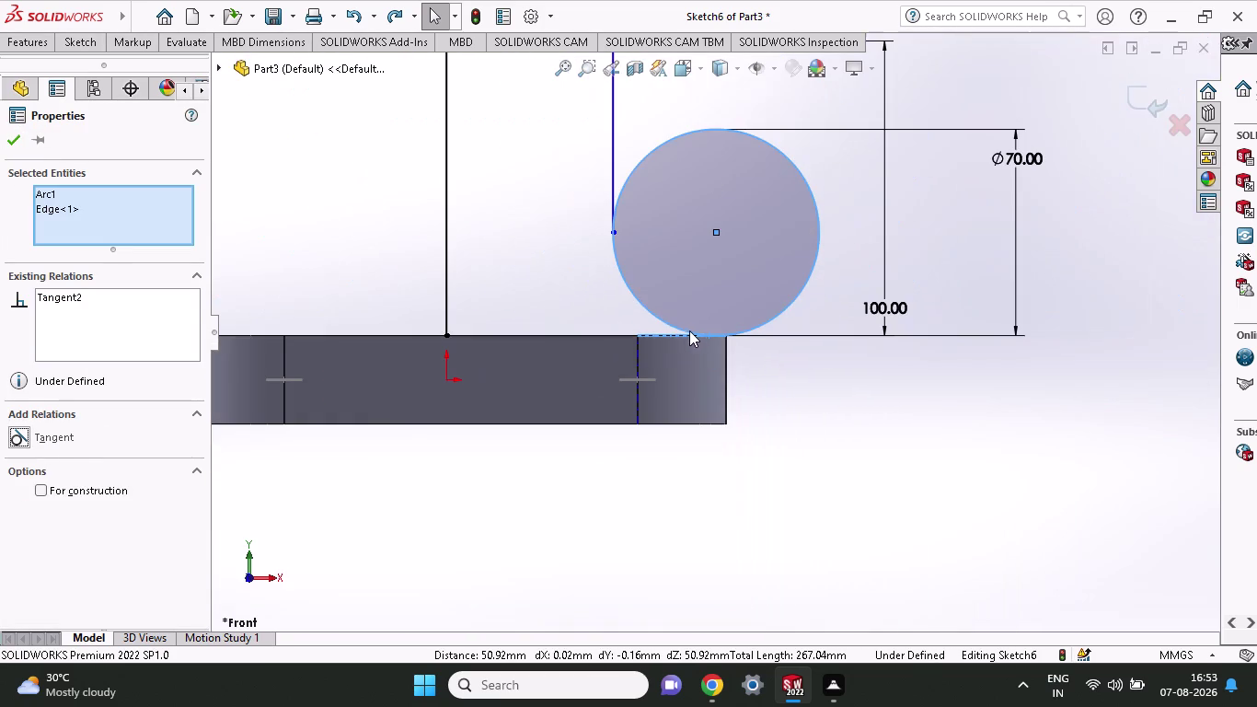
click(59, 42)
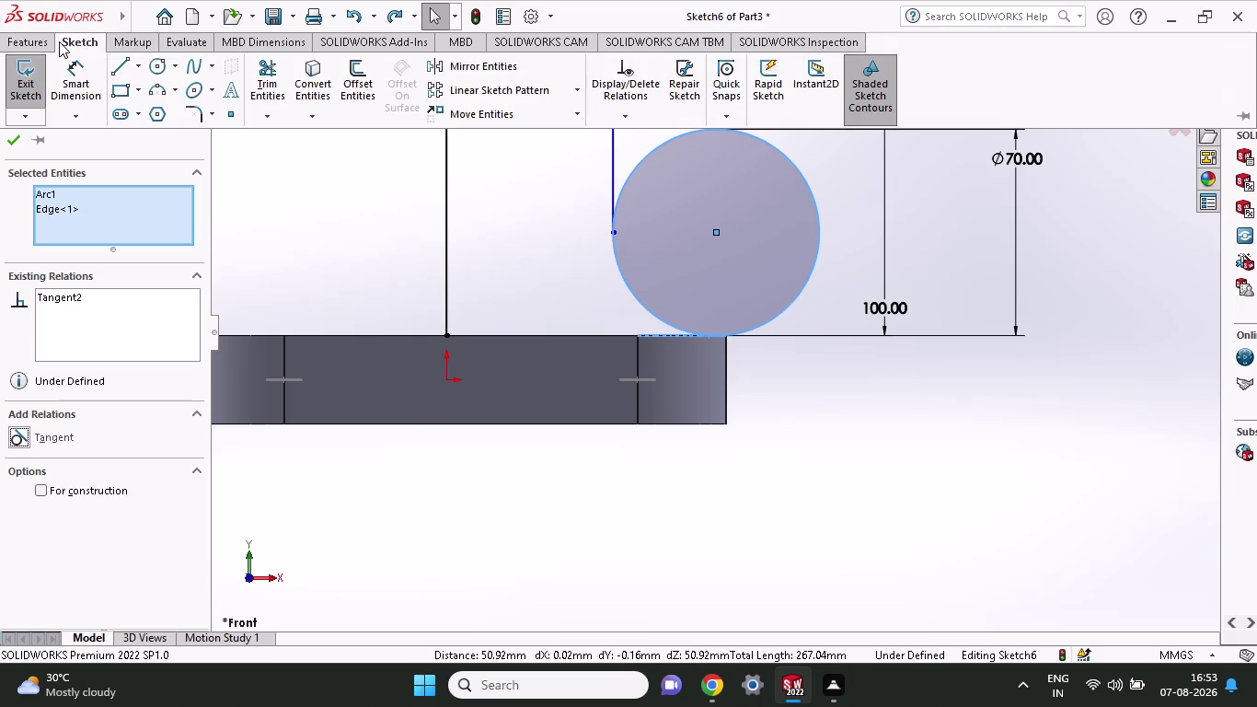
click(121, 69)
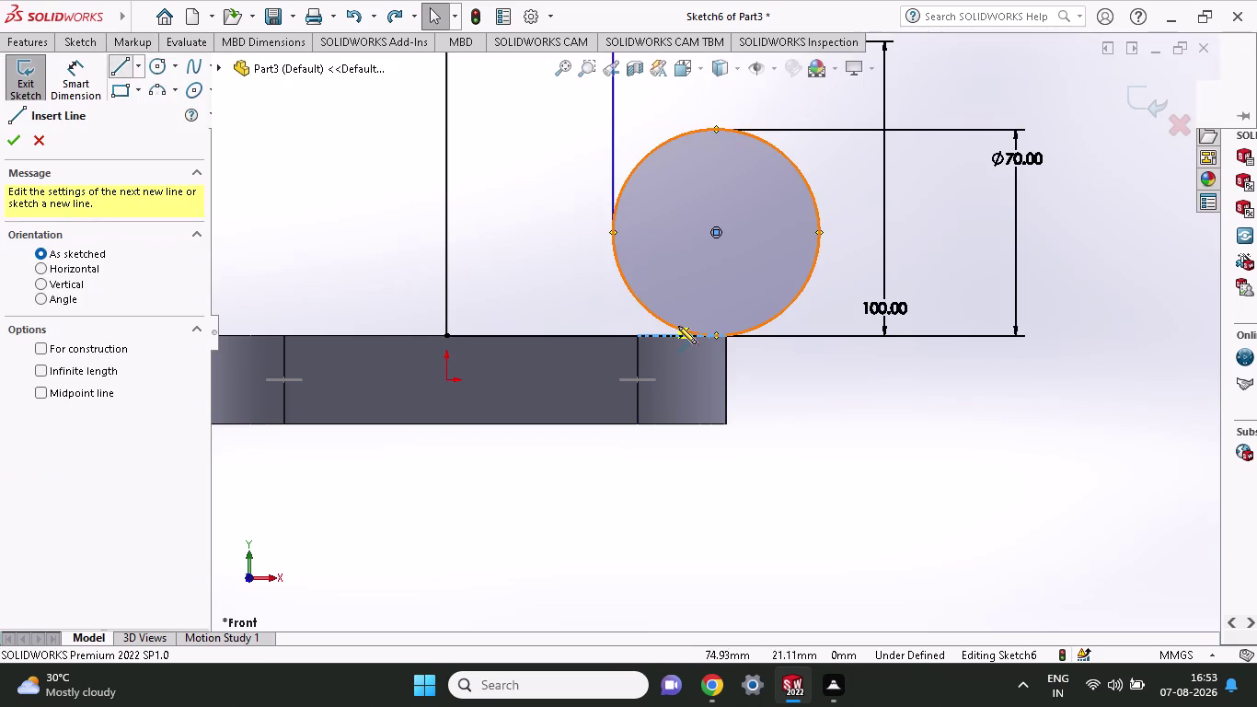
Draw a short vertical line from the base's right top corner into the circle's lower edge.
click(725, 334)
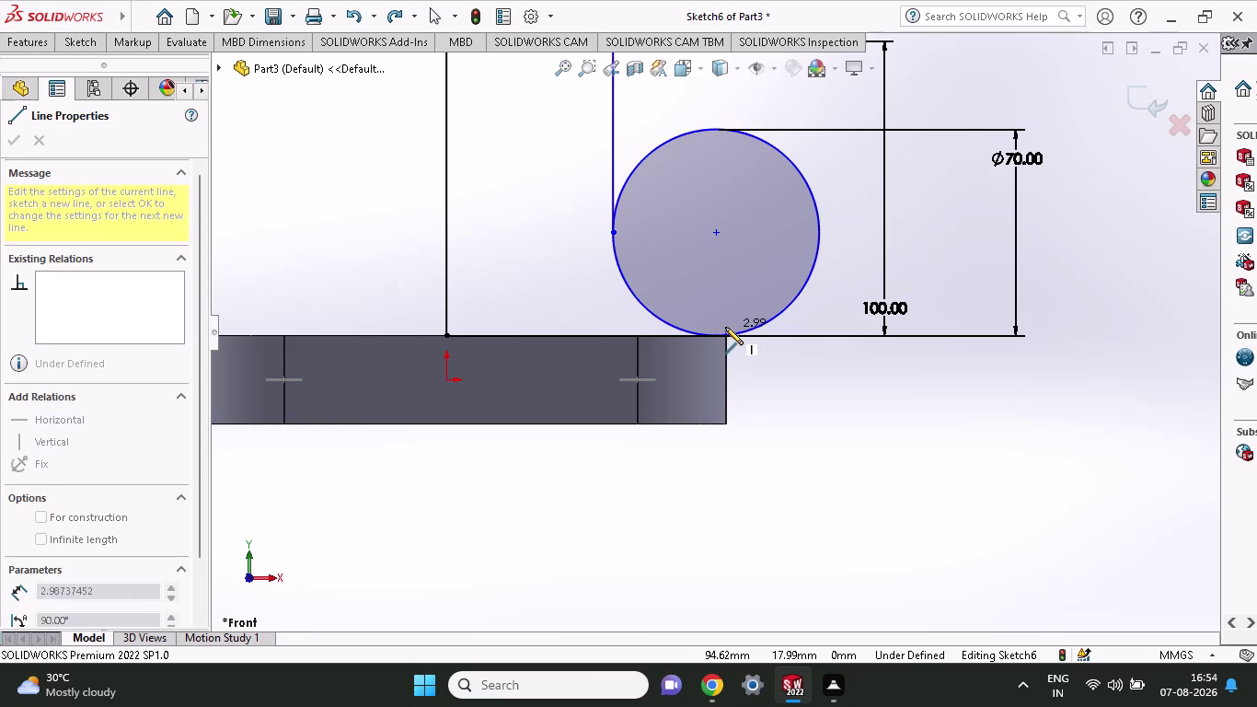
click(725, 310)
key(Escape)
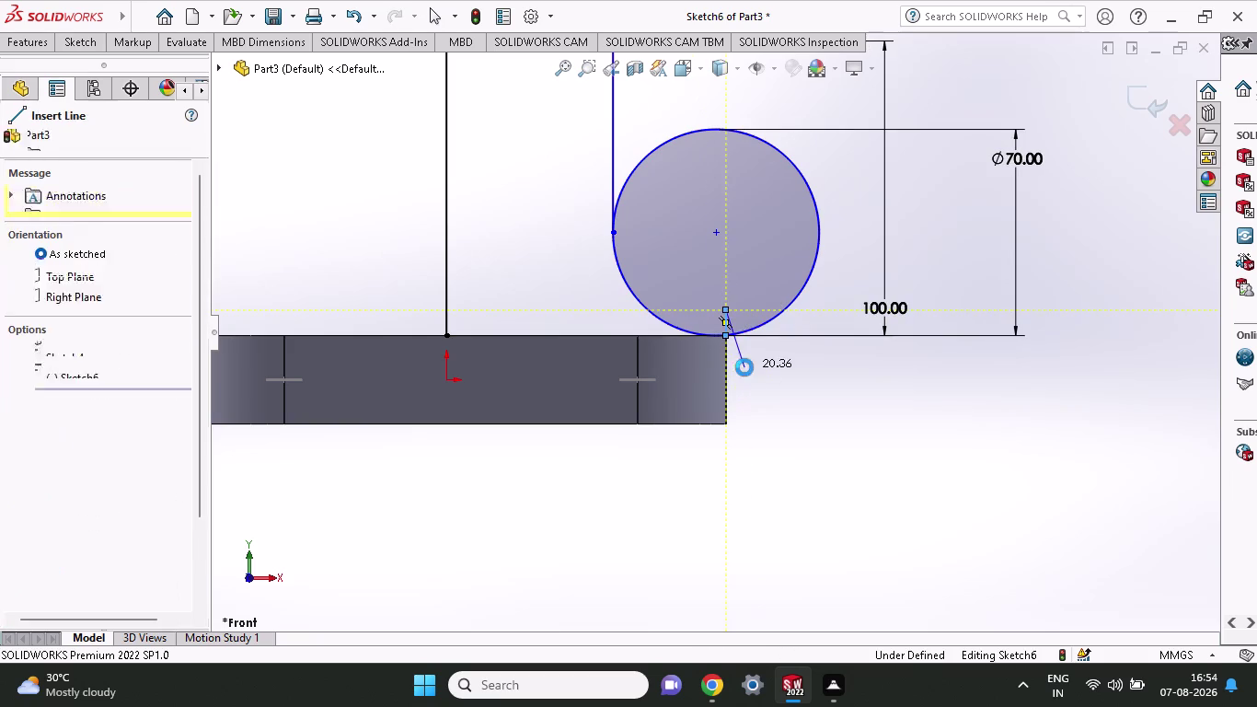
click(84, 43)
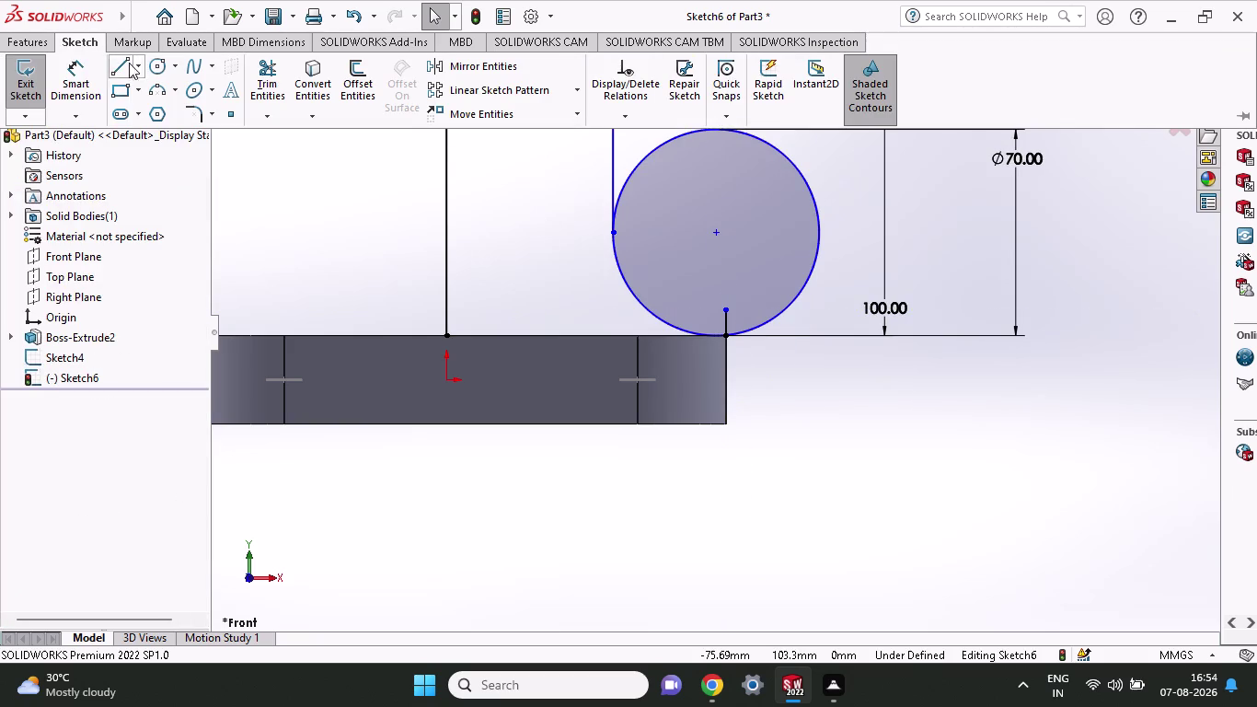
click(81, 68)
click(40, 44)
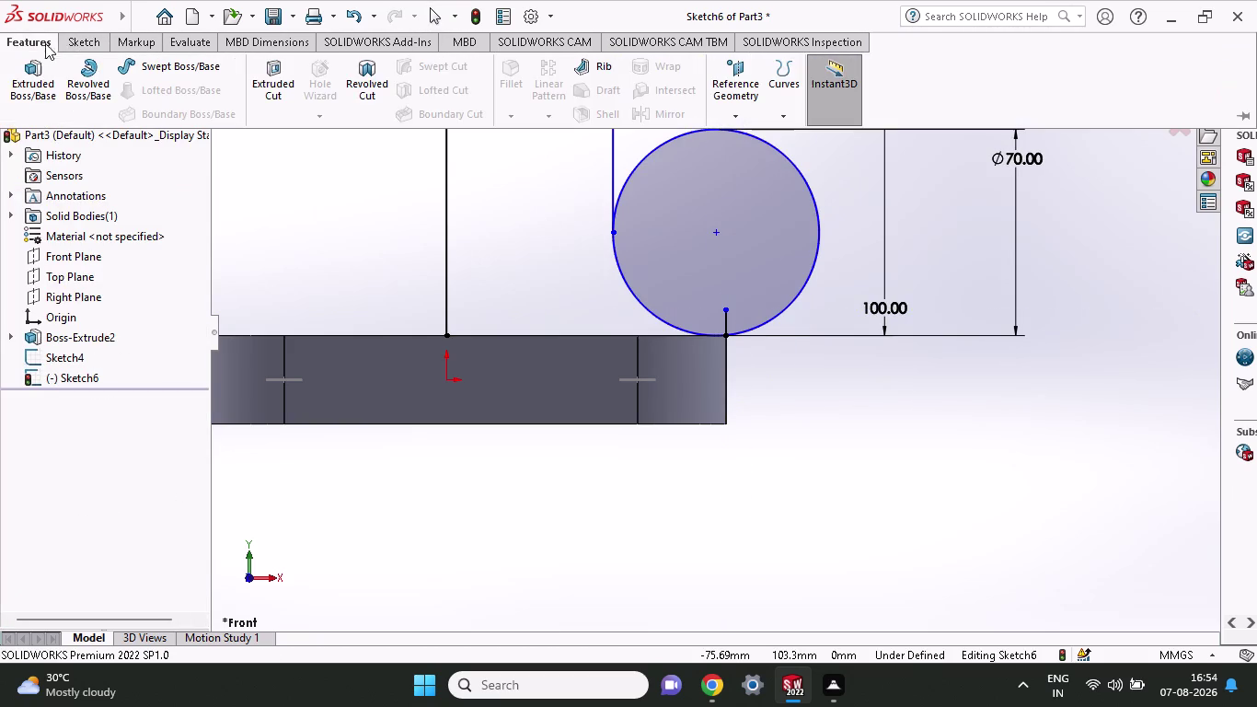
click(75, 43)
Power-trim the unwanted part of the 70 mm circle, leaving a quarter arc.
click(262, 58)
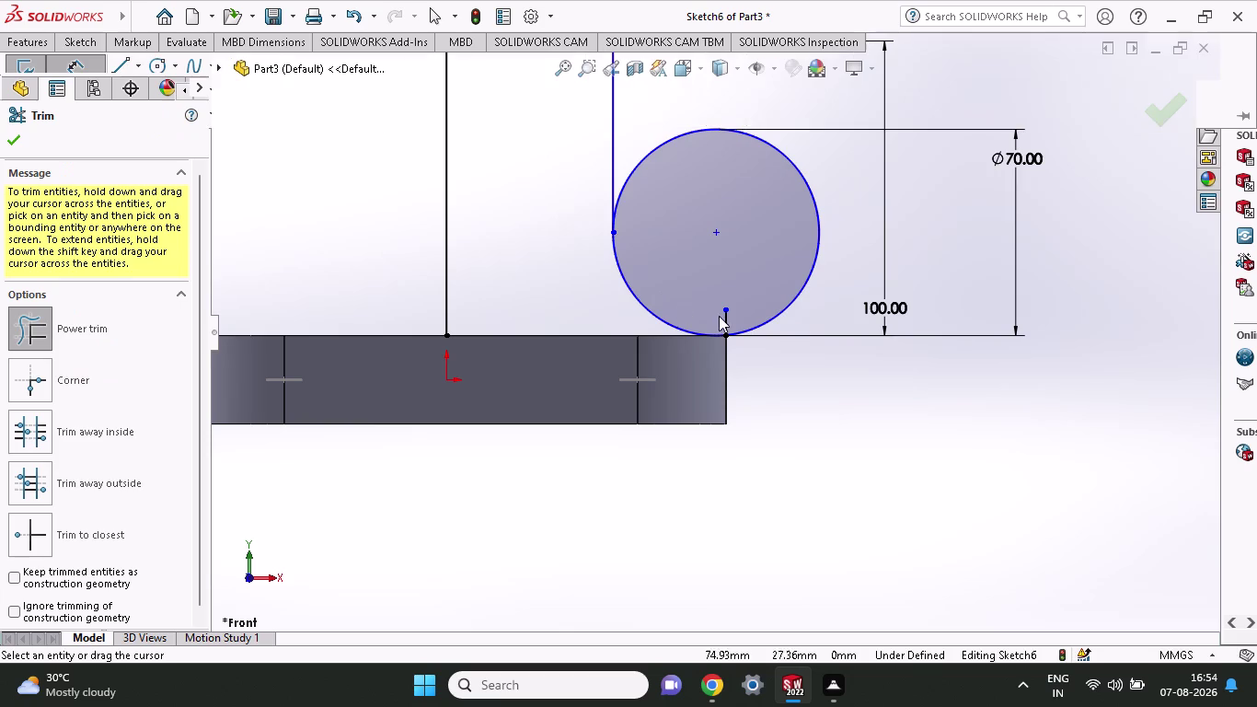
drag(776, 264, 796, 371)
scroll(down, 3)
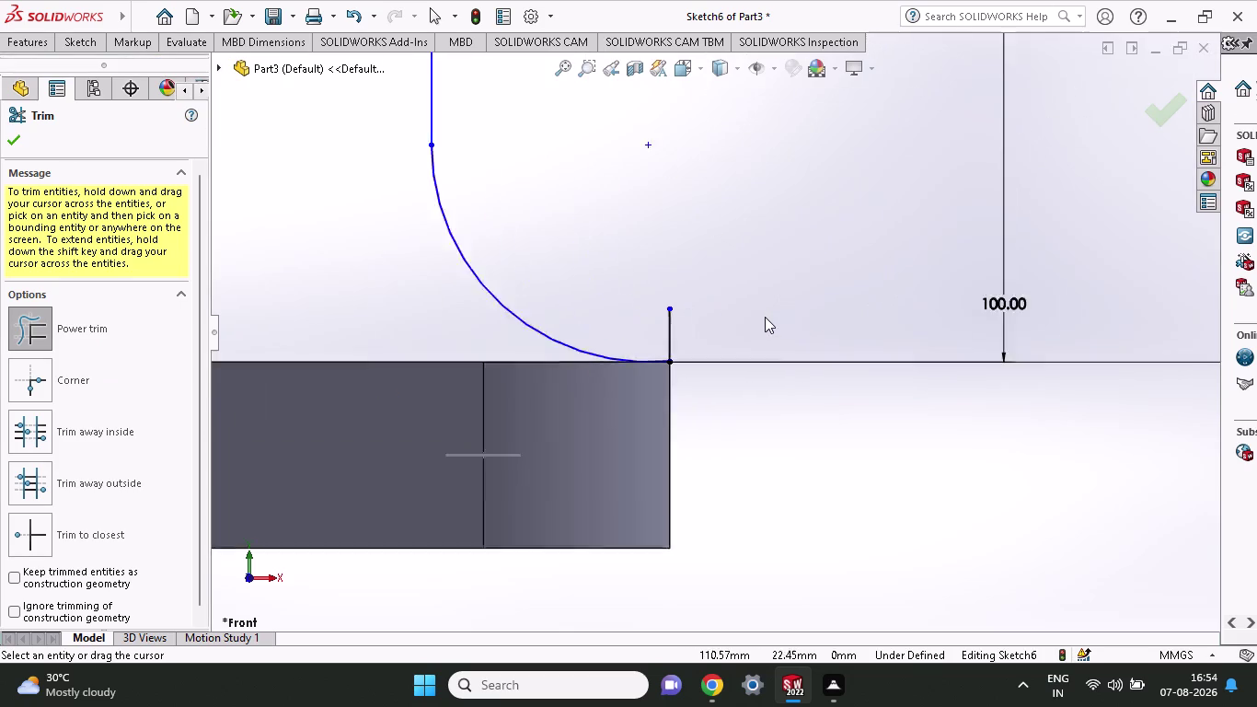
scroll(down, 3)
scroll(down, 3)
scroll(down, 3)
scroll(down, 3)
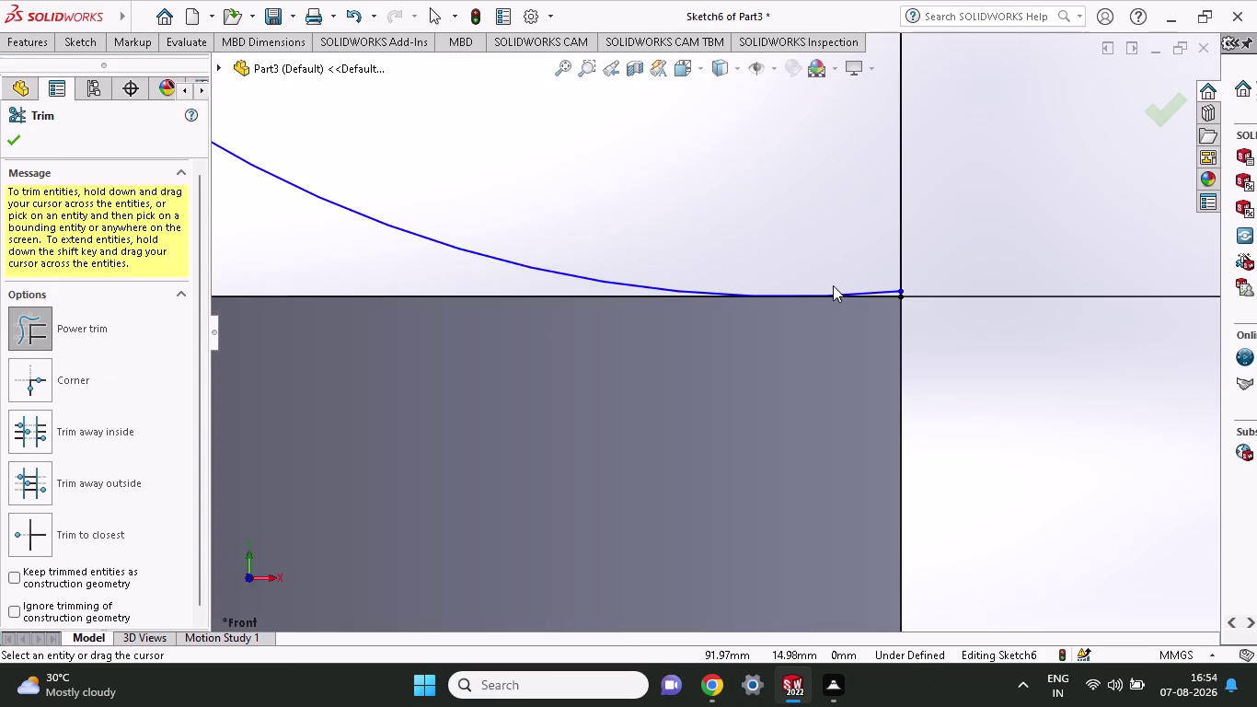
scroll(down, 3)
scroll(down, 3)
scroll(down, 3)
scroll(down, 3)
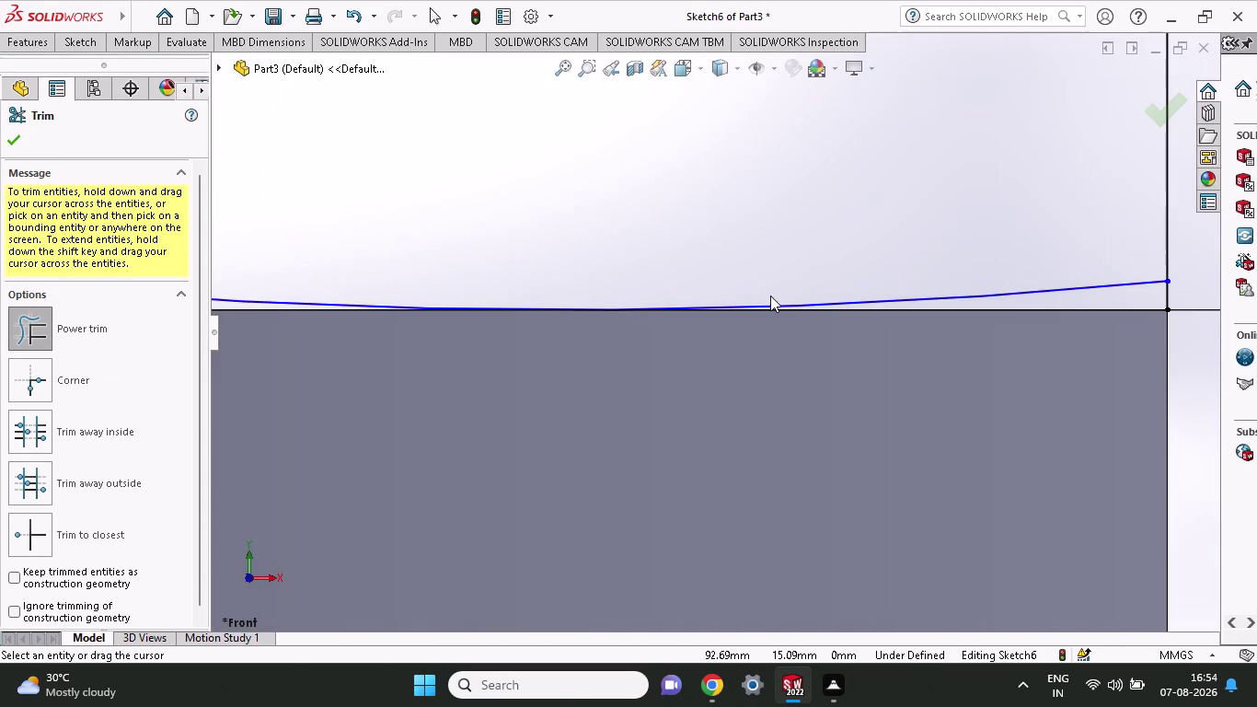
Trim away the short vertical line at the base block's top corner.
scroll(up, 3)
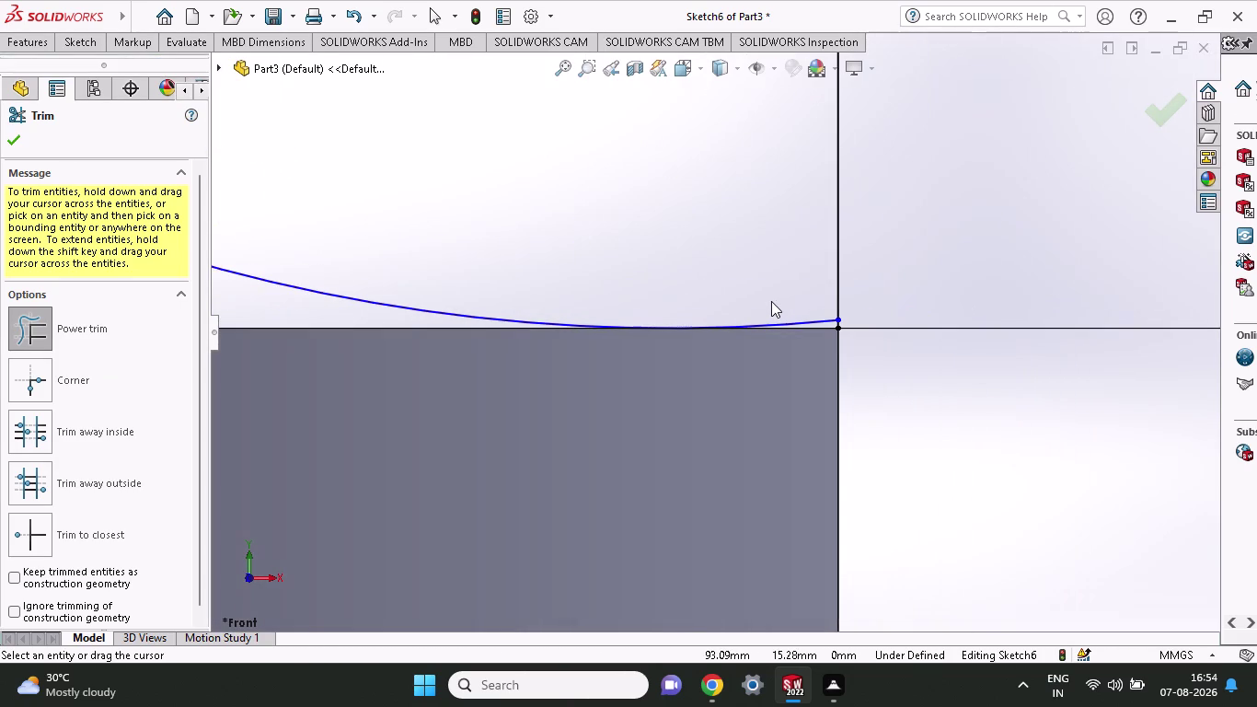
scroll(up, 3)
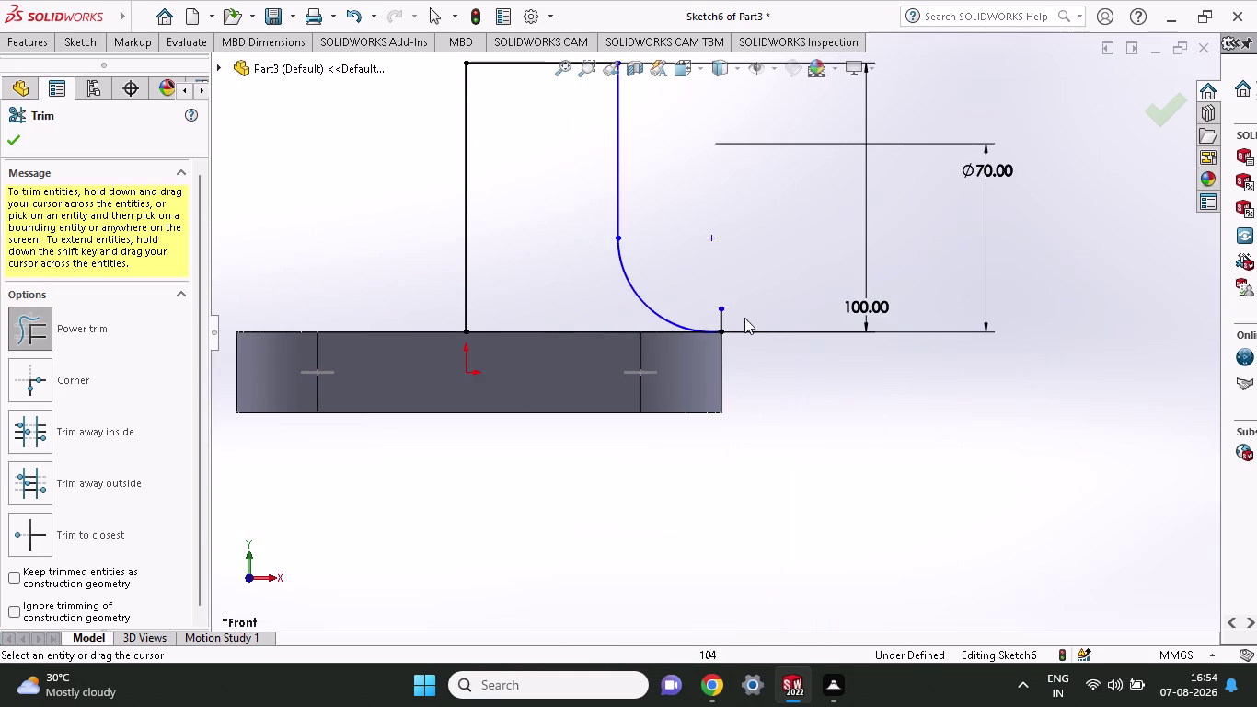
drag(693, 303, 764, 335)
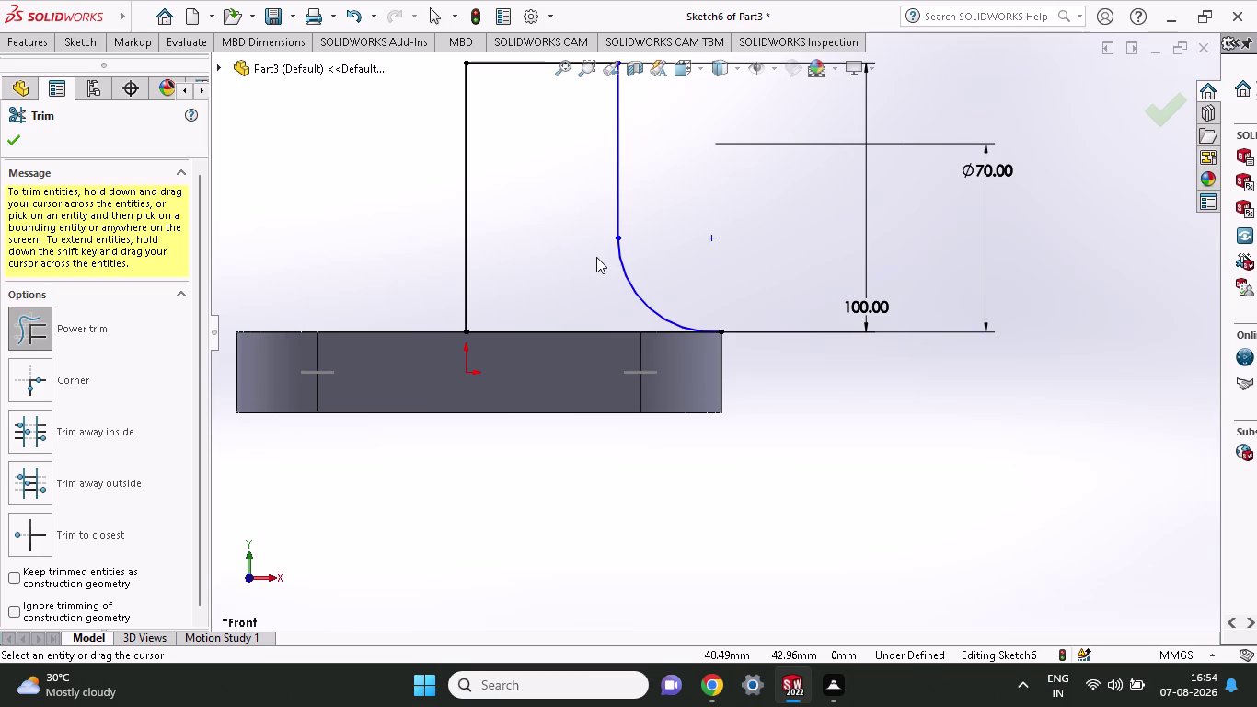
scroll(up, 3)
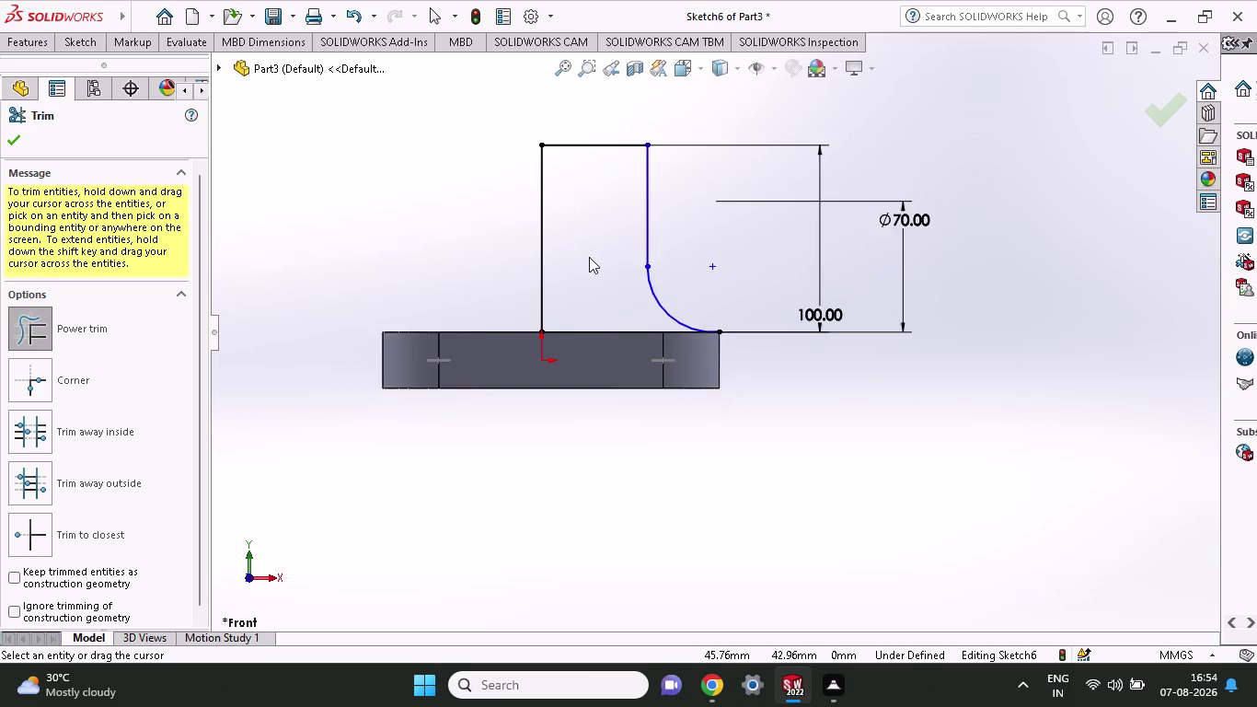
scroll(up, 3)
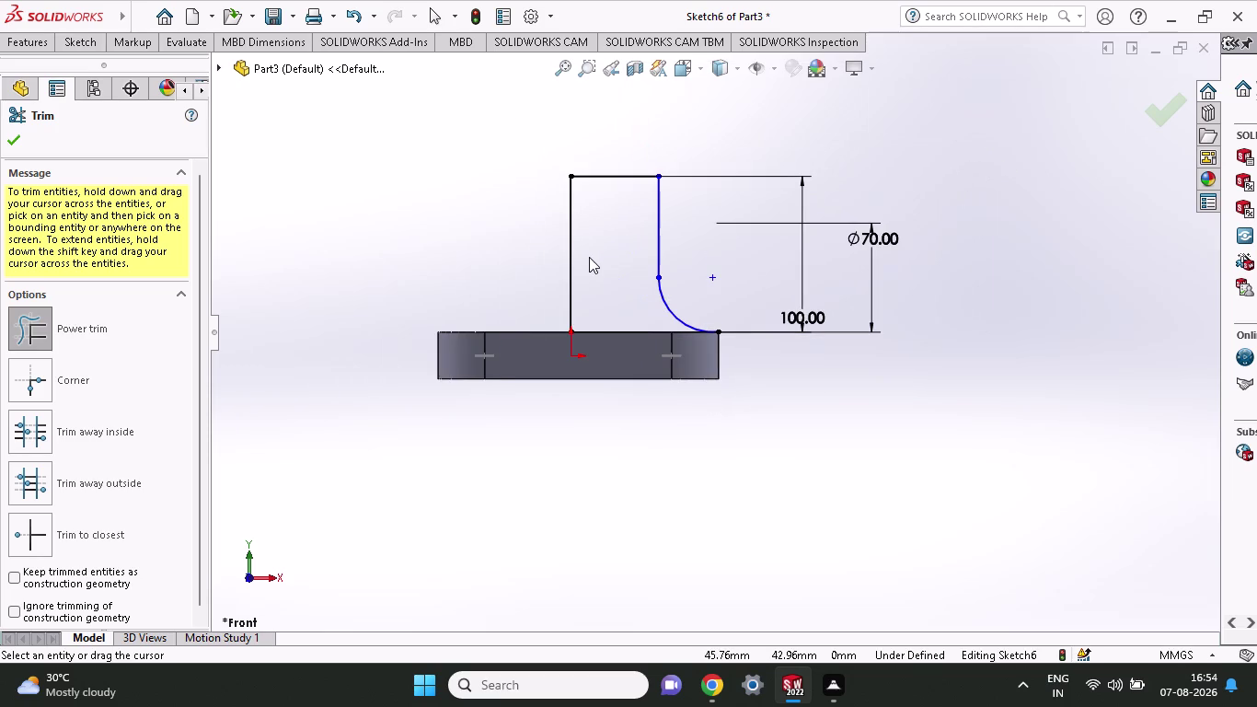